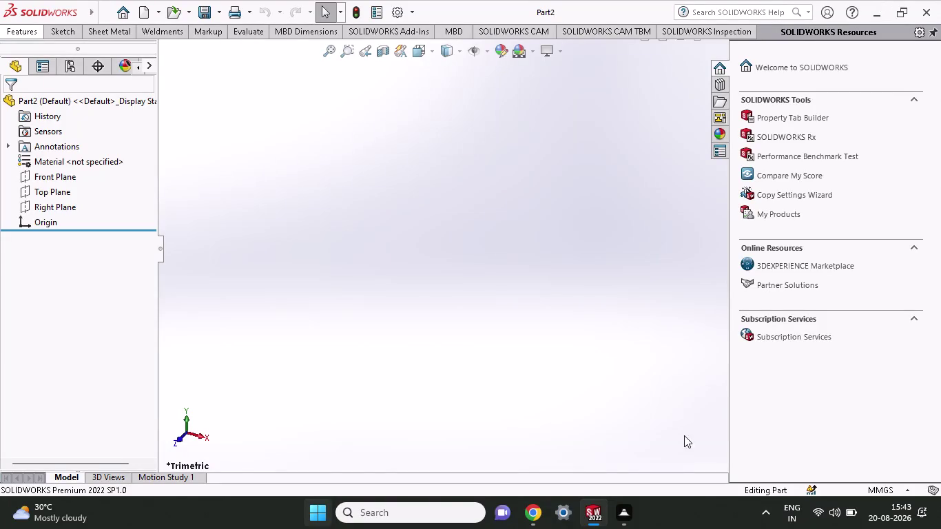
Start Sketch1 on the Front Plane and delete the leftover rectangle.
click(43, 168)
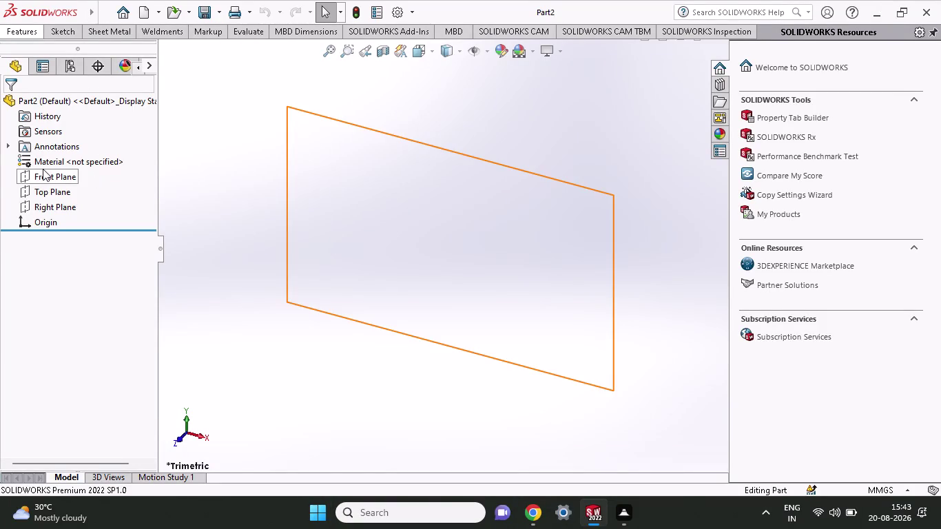
click(64, 154)
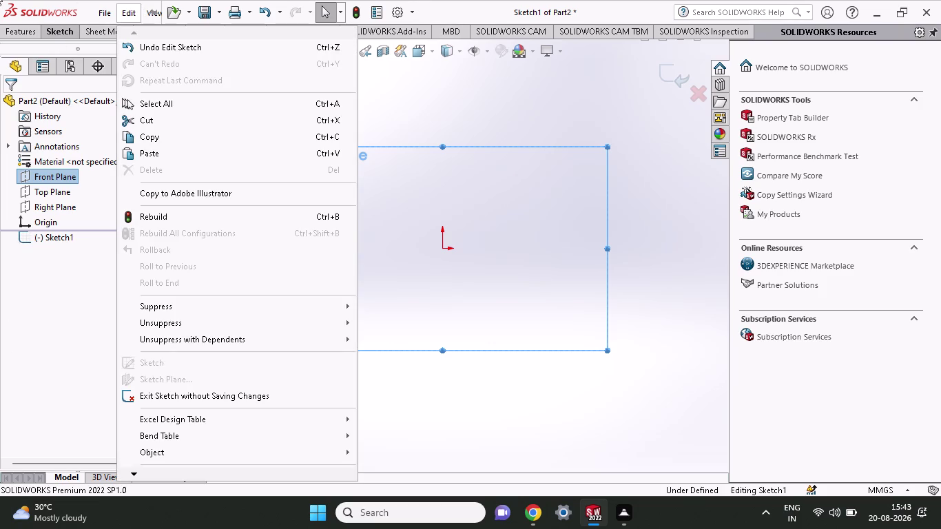
click(457, 321)
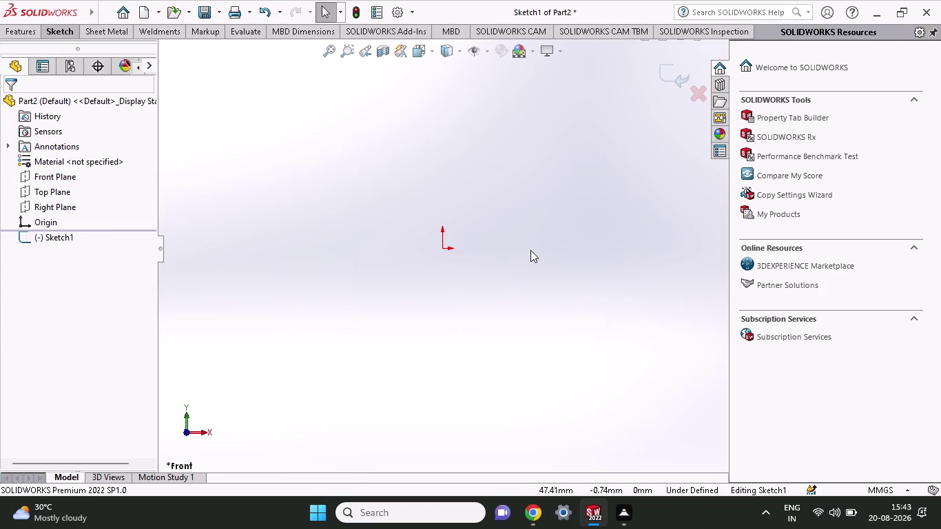
click(73, 30)
click(105, 66)
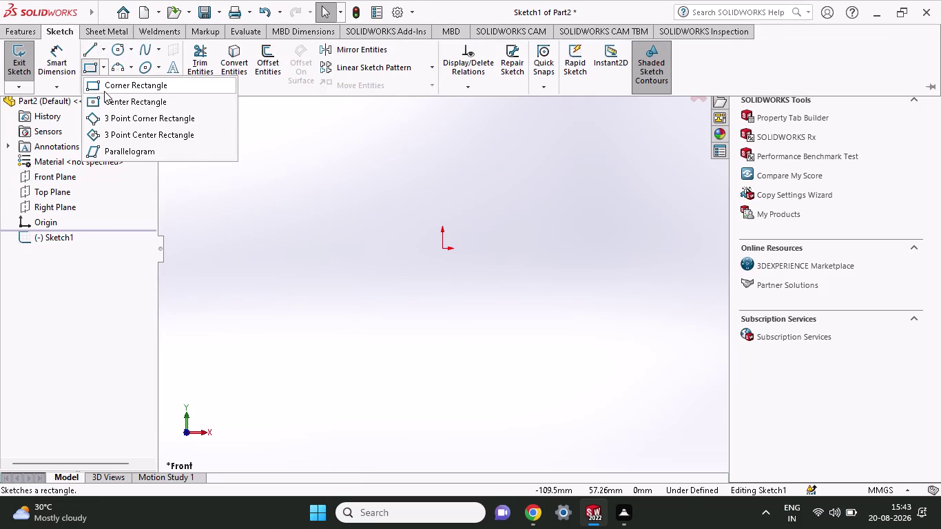
click(101, 100)
click(439, 244)
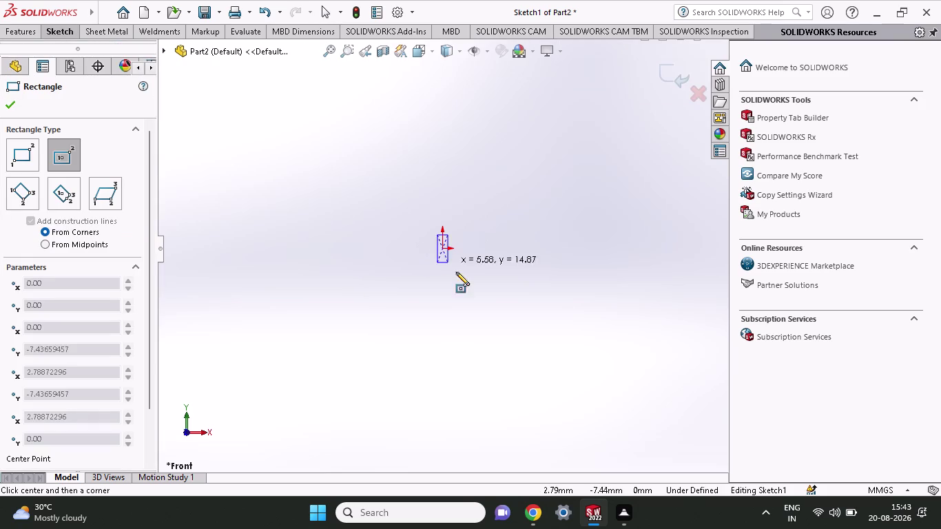
click(540, 329)
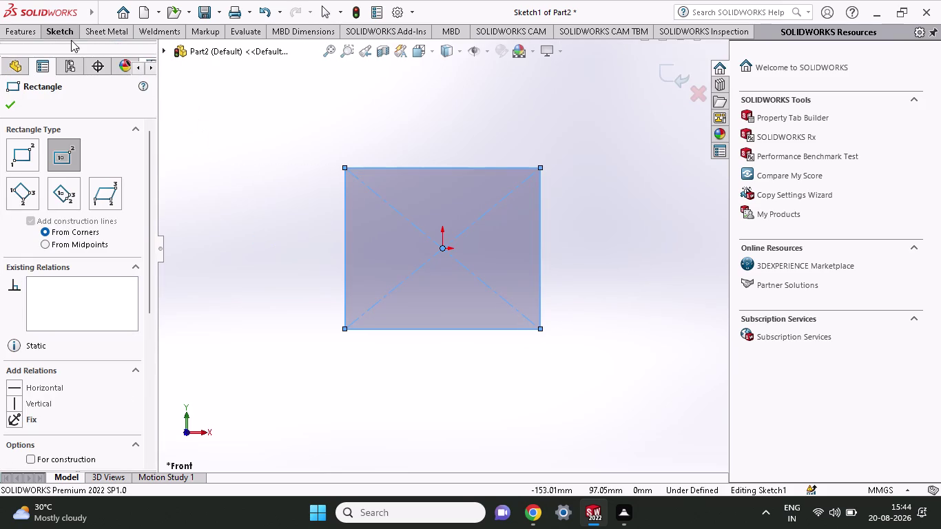
click(62, 30)
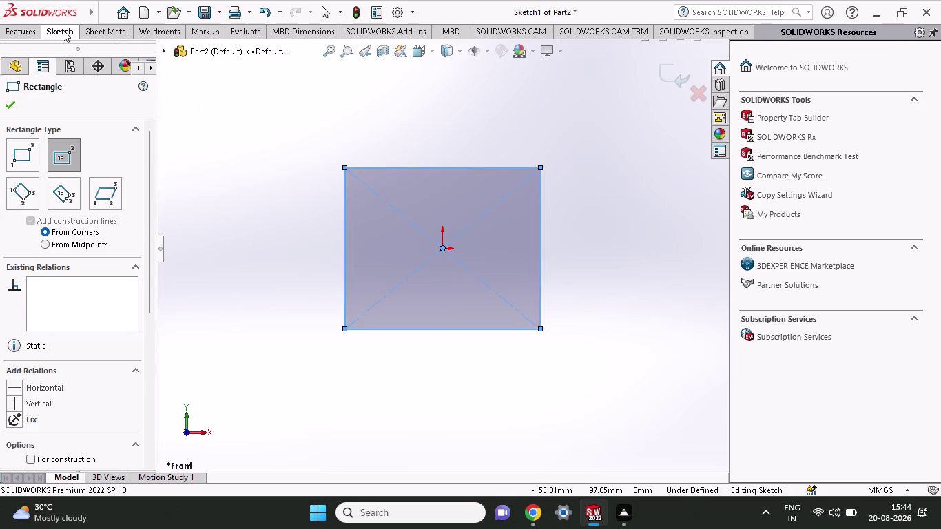
click(90, 54)
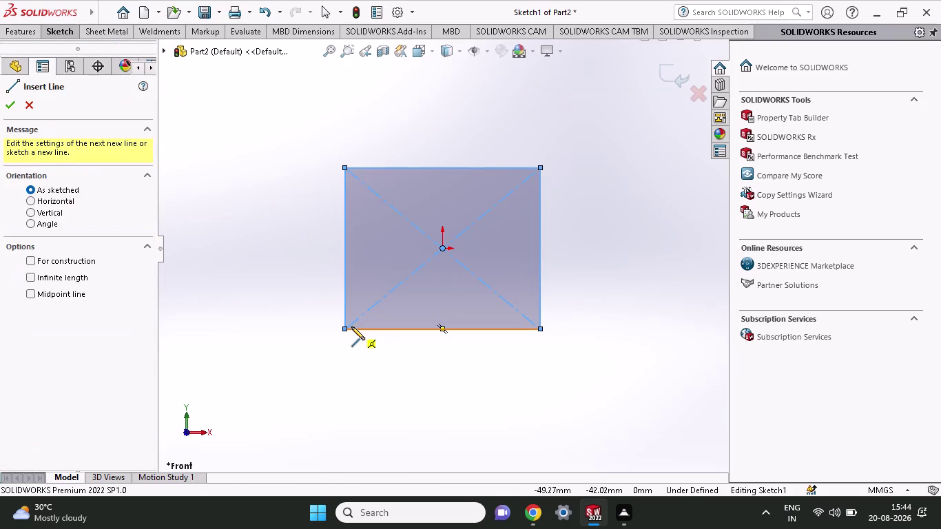
click(347, 327)
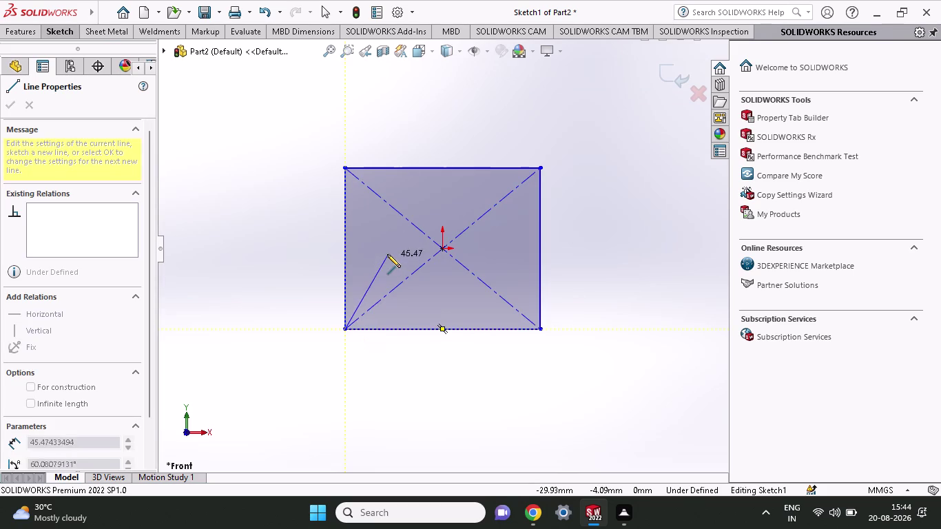
click(387, 247)
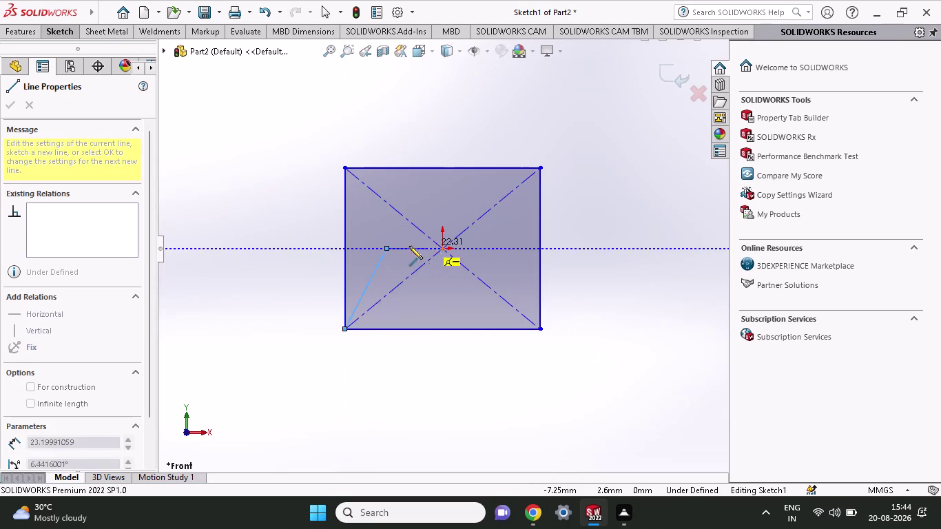
key(Delete)
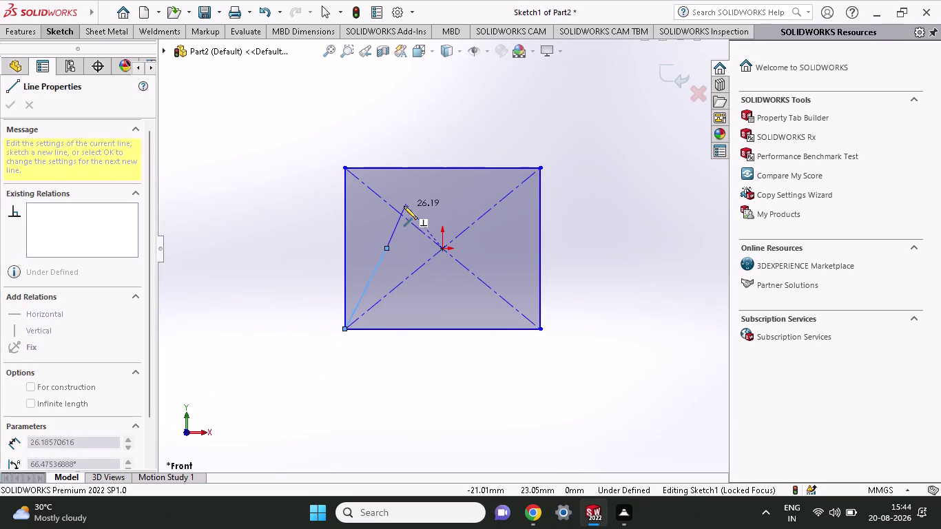
key(Delete)
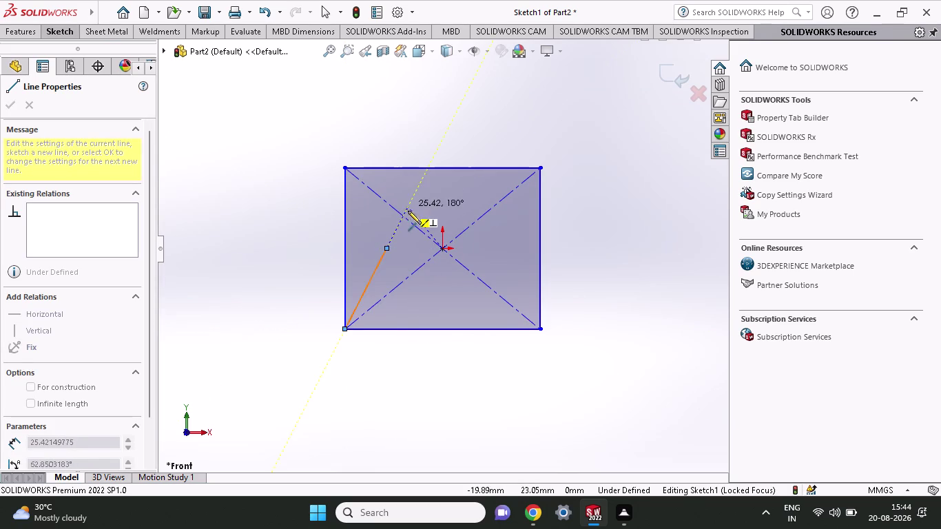
key(ctrl+z)
key(ctrl+z)
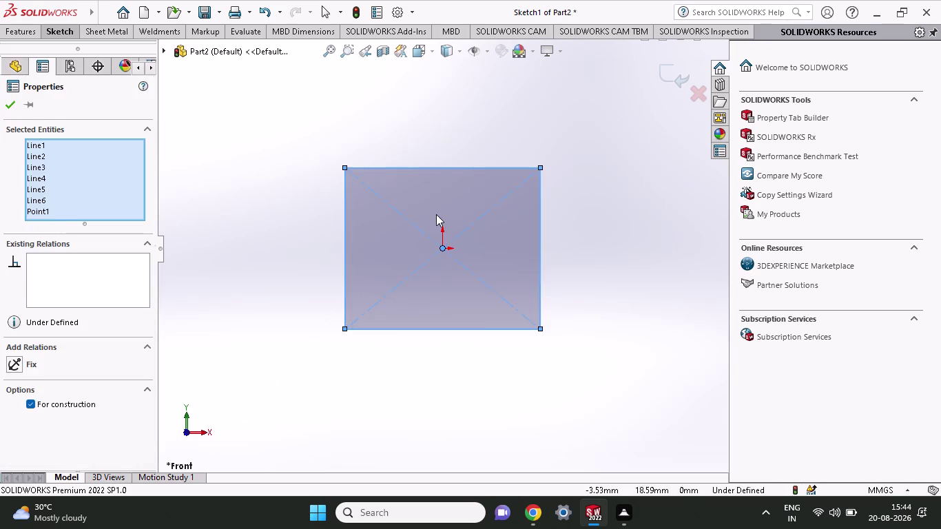
click(56, 38)
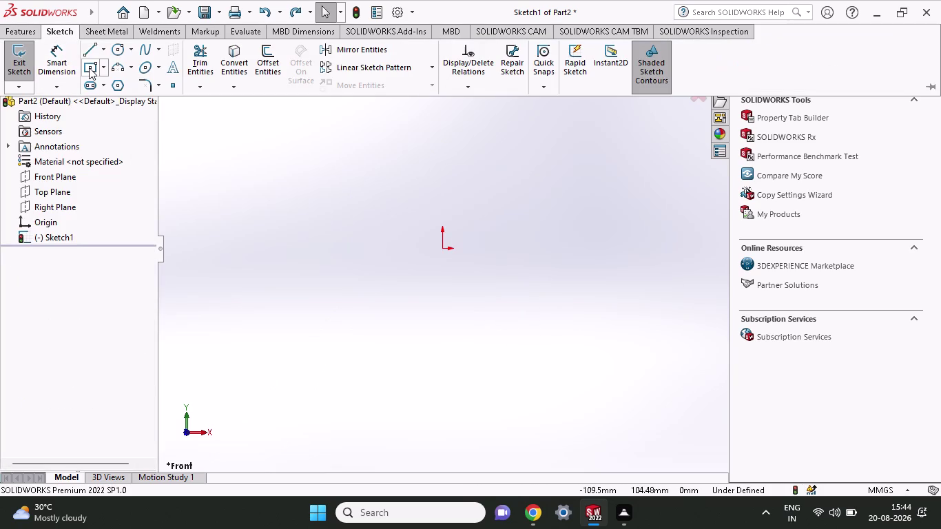
Draw a centre rectangle anchored on the origin.
click(93, 69)
click(443, 250)
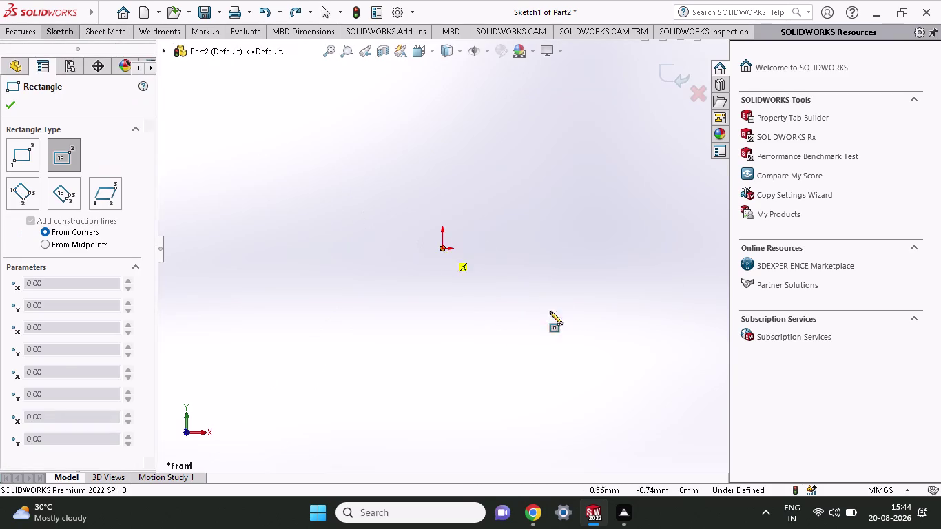
click(553, 352)
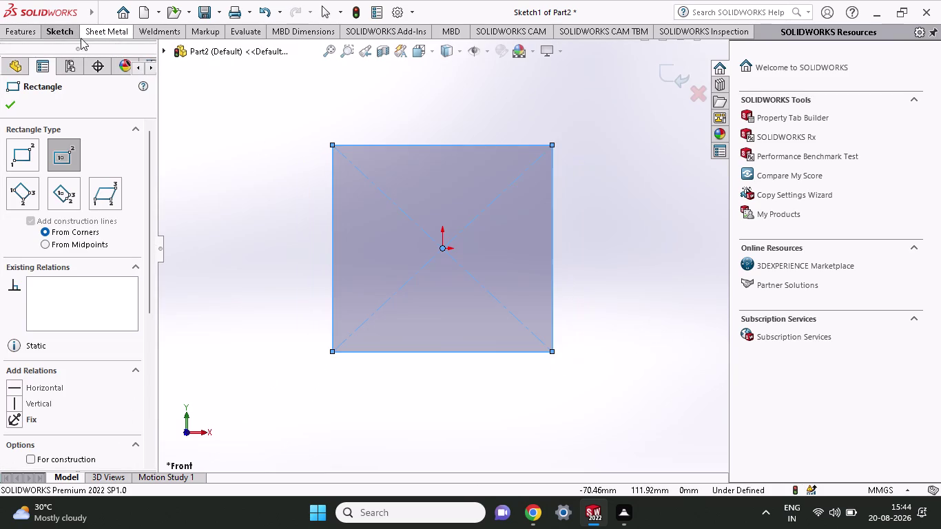
Extrude the rectangle 44 mm deep into Boss-Extrude1.
click(38, 38)
click(31, 60)
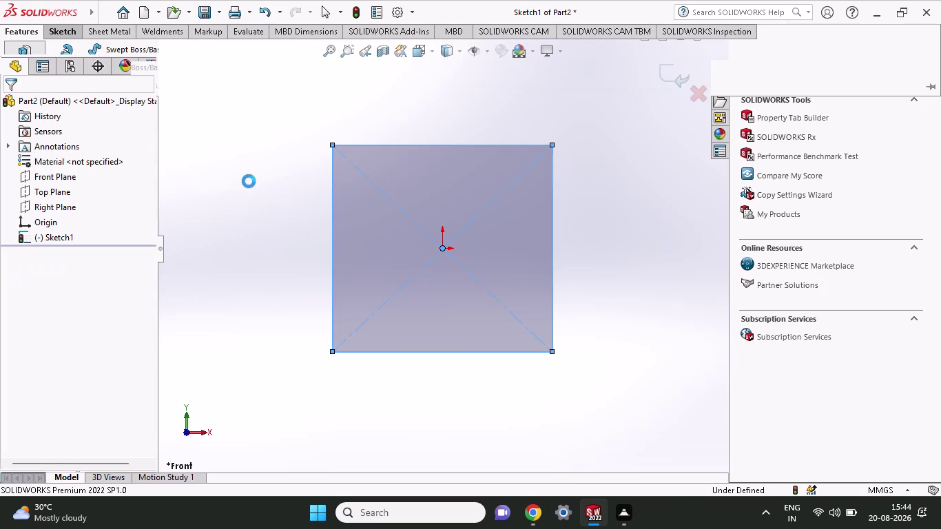
middle_click(251, 182)
scroll(up, 3)
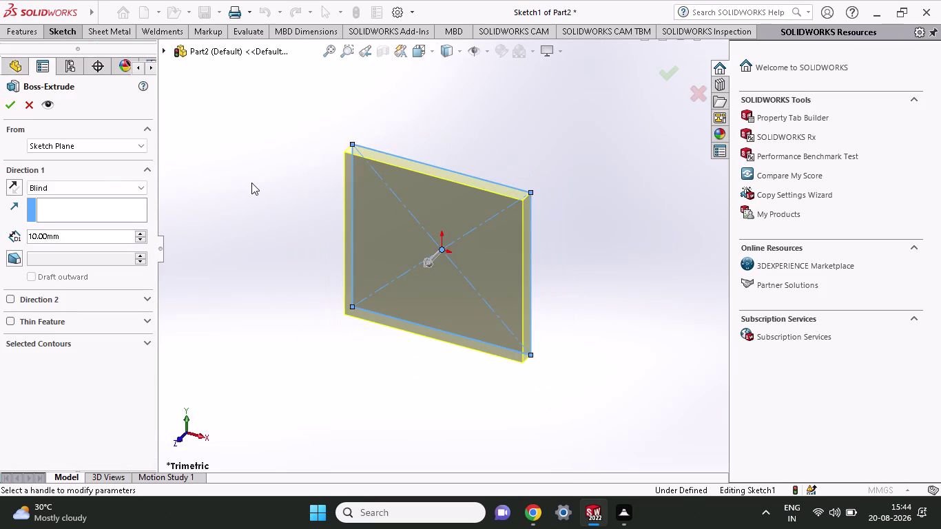
scroll(up, 3)
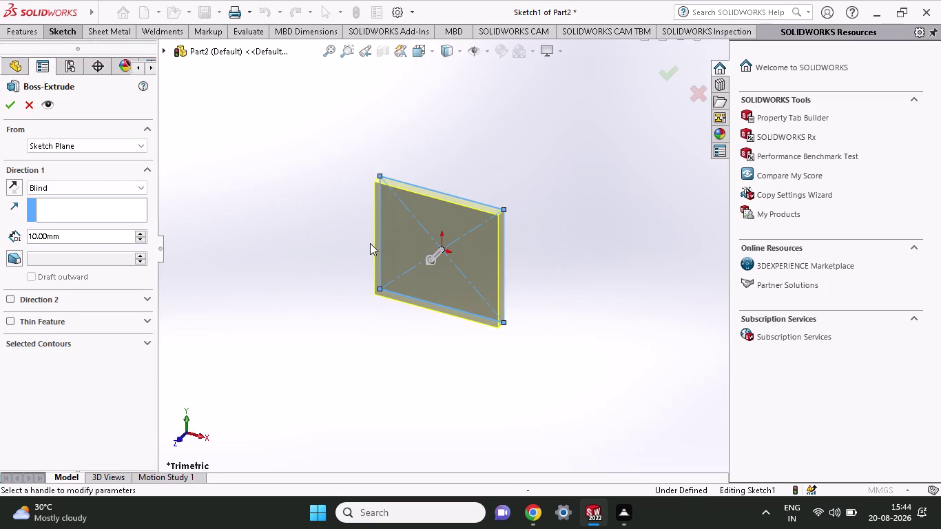
drag(92, 241, 0, 241)
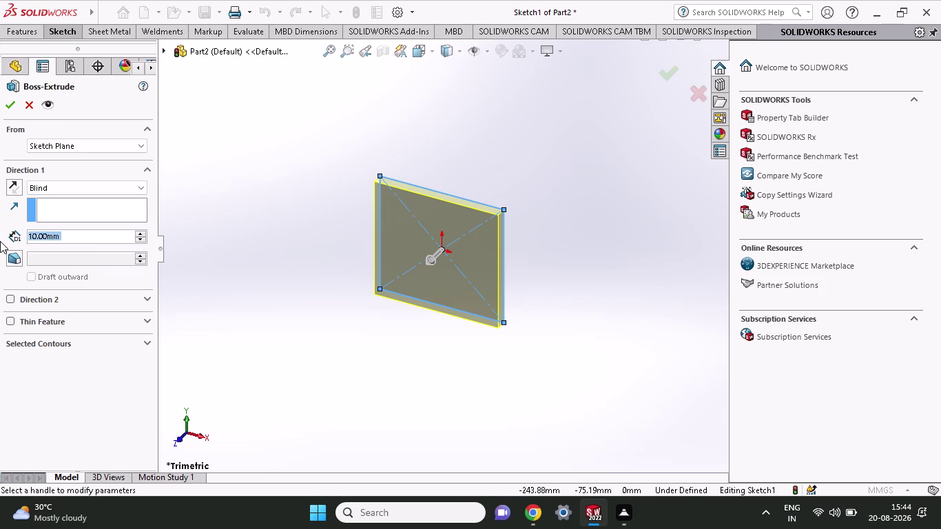
text(44)
key(Return)
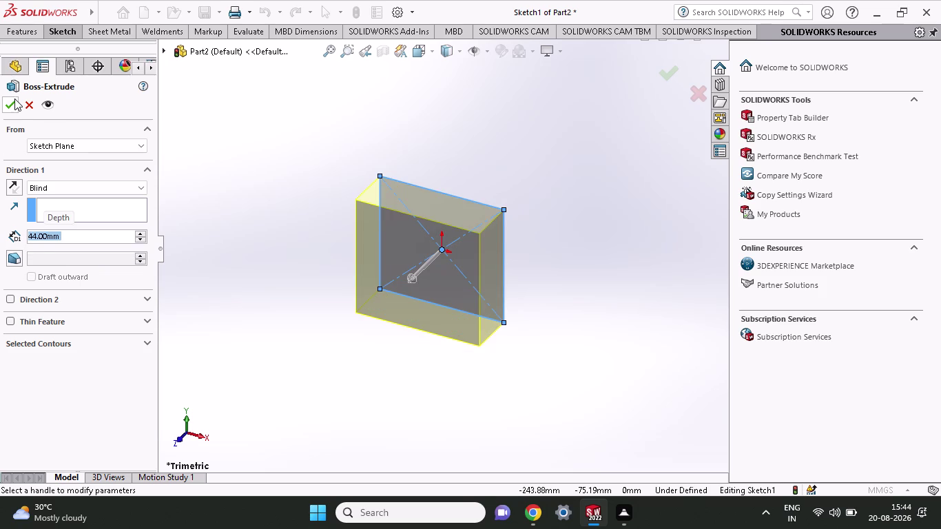
click(14, 99)
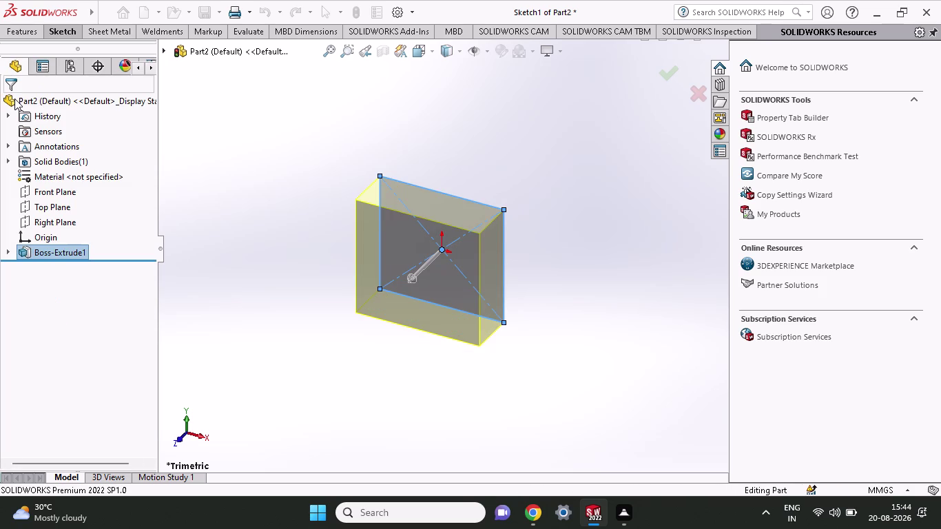
Orbit the block, undo Boss-Extrude1, then start and cancel another extrusion.
middle_drag(495, 253, 463, 231)
middle_click(462, 230)
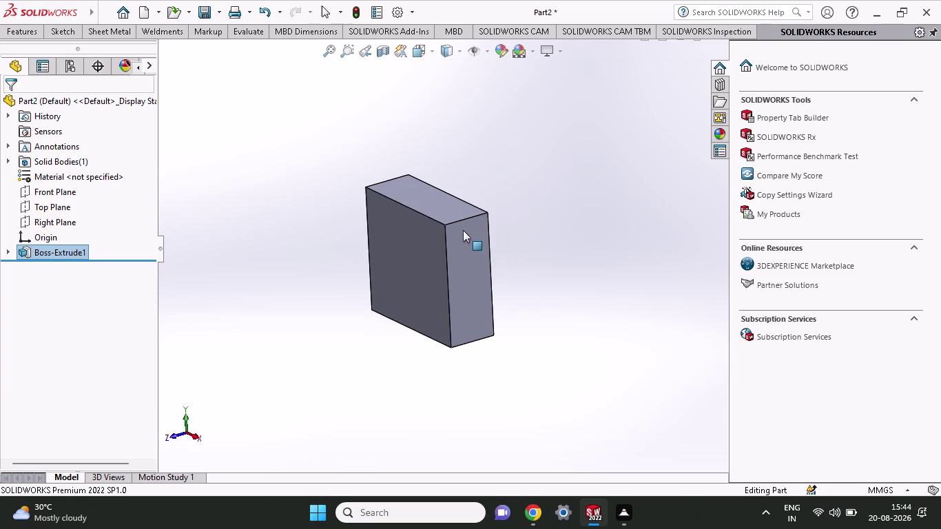
middle_click(463, 230)
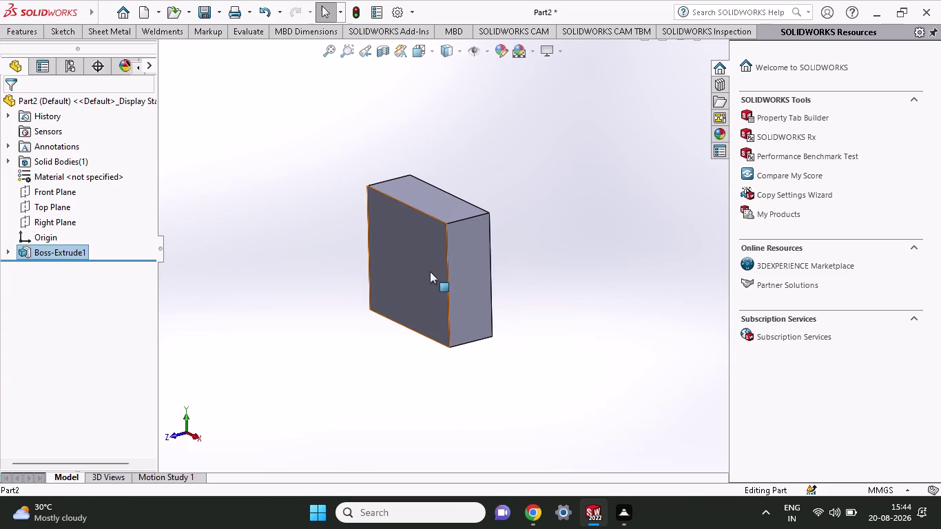
key(ctrl+z)
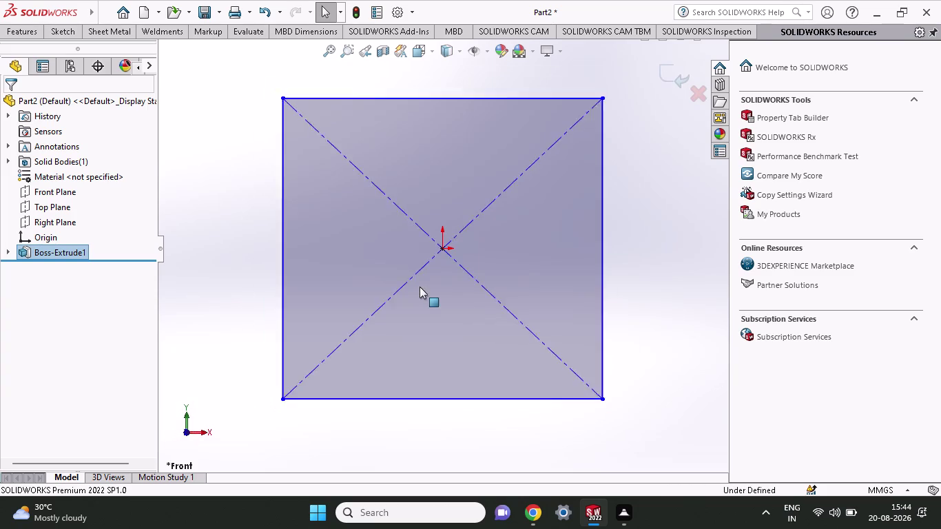
scroll(up, 3)
click(25, 33)
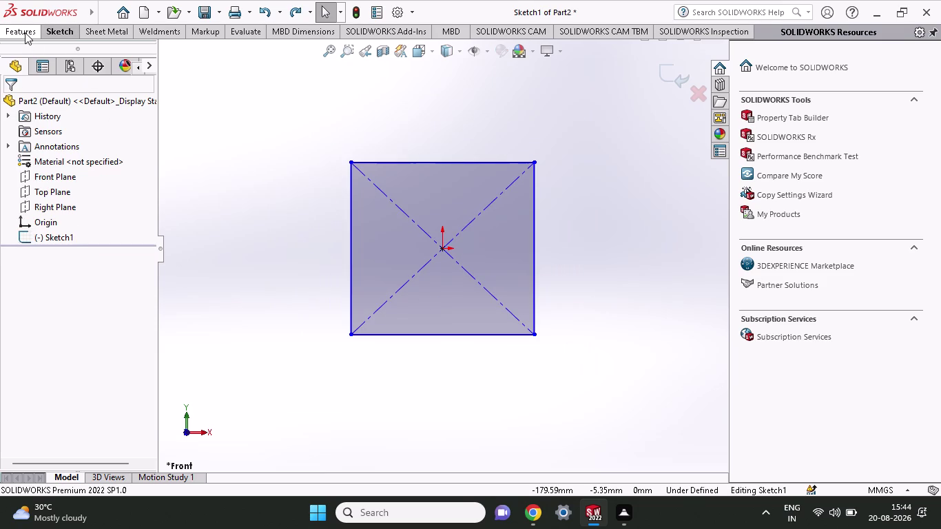
click(34, 65)
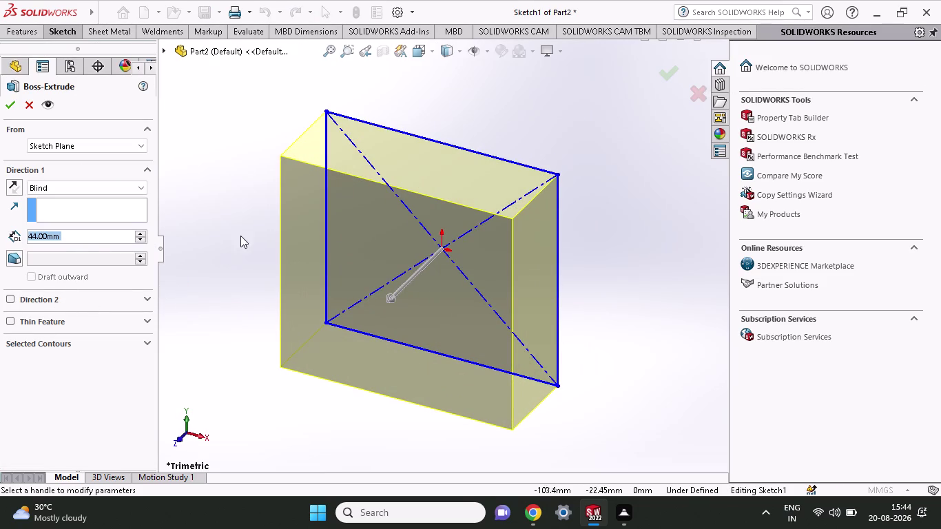
click(24, 104)
scroll(up, 3)
click(375, 236)
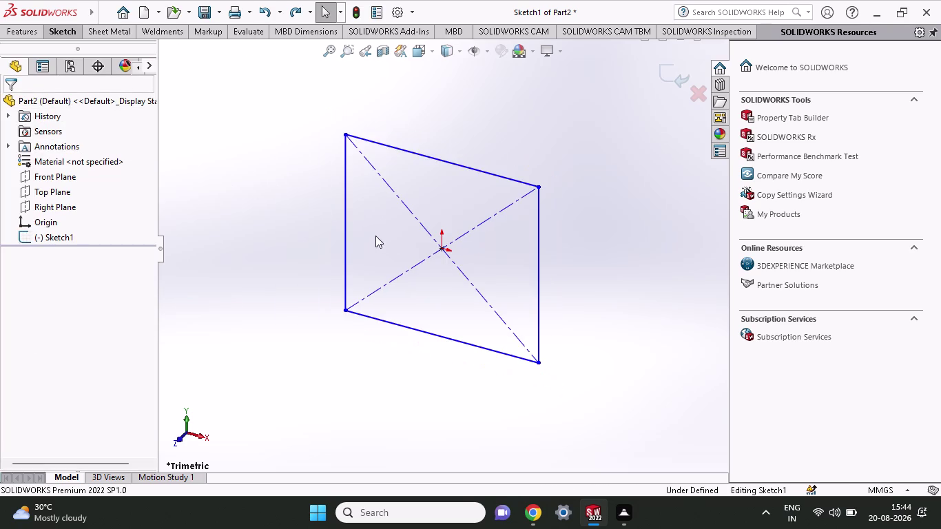
Delete the rectangle's edges and diagonal lines, leaving Sketch1 empty.
key(Delete)
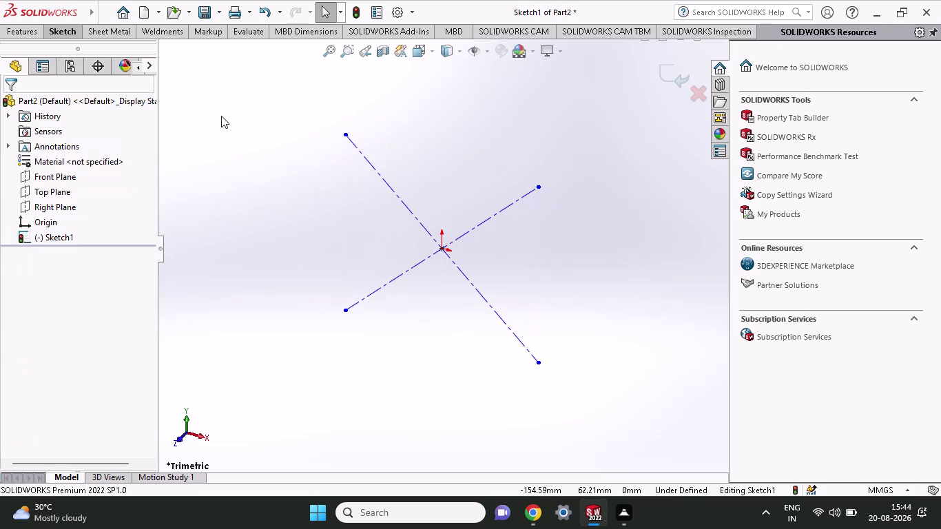
click(472, 289)
key(Delete)
click(473, 285)
key(Delete)
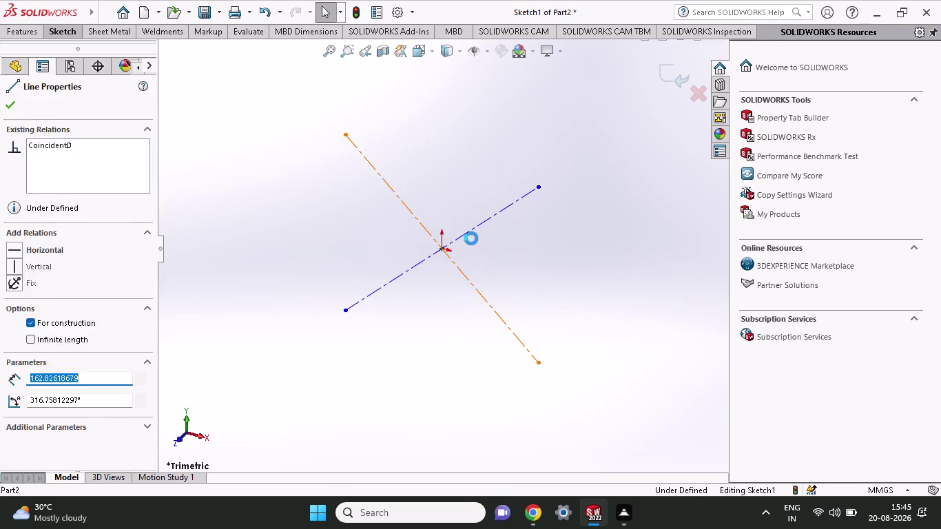
double_click(467, 229)
key(Delete)
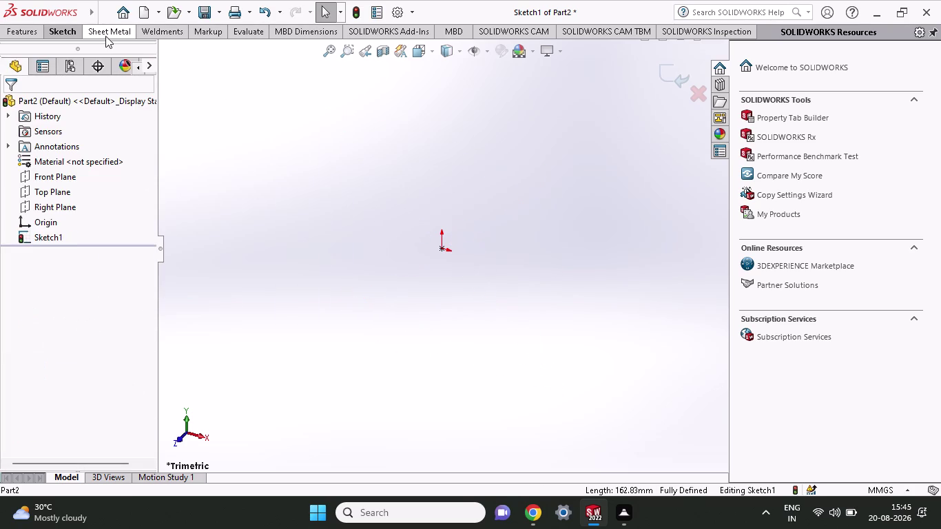
click(73, 29)
click(94, 67)
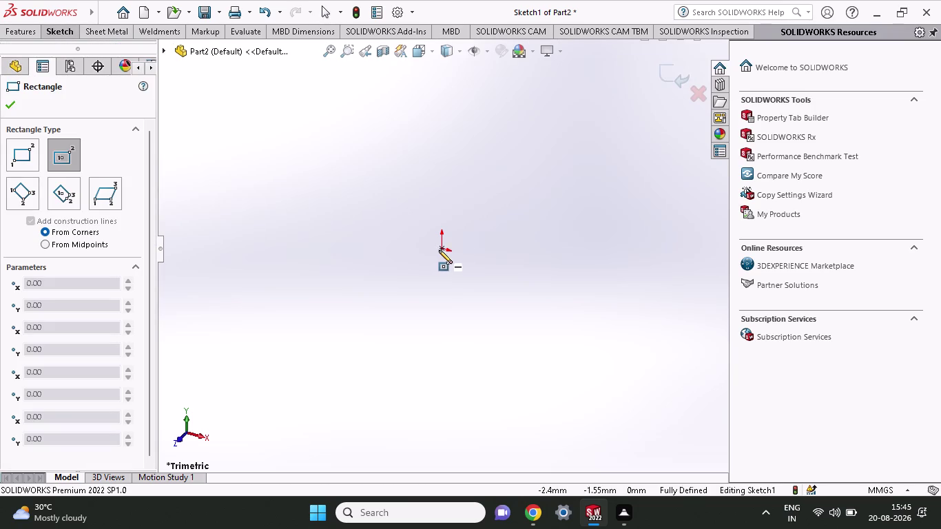
Draw a centre rectangle from the origin.
click(440, 249)
click(472, 298)
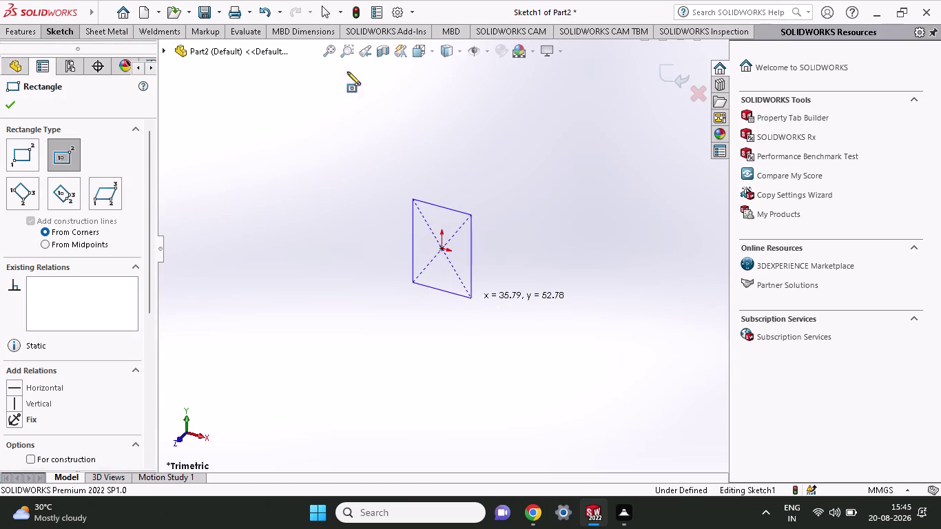
click(73, 24)
click(71, 64)
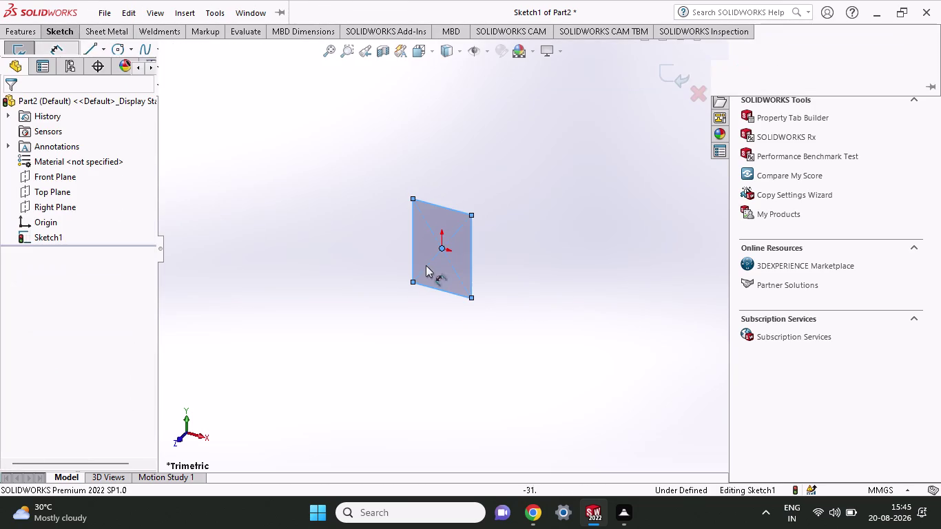
Dimension the rectangle's bottom edge to 50 mm and right edge to 50 mm.
click(438, 285)
click(437, 286)
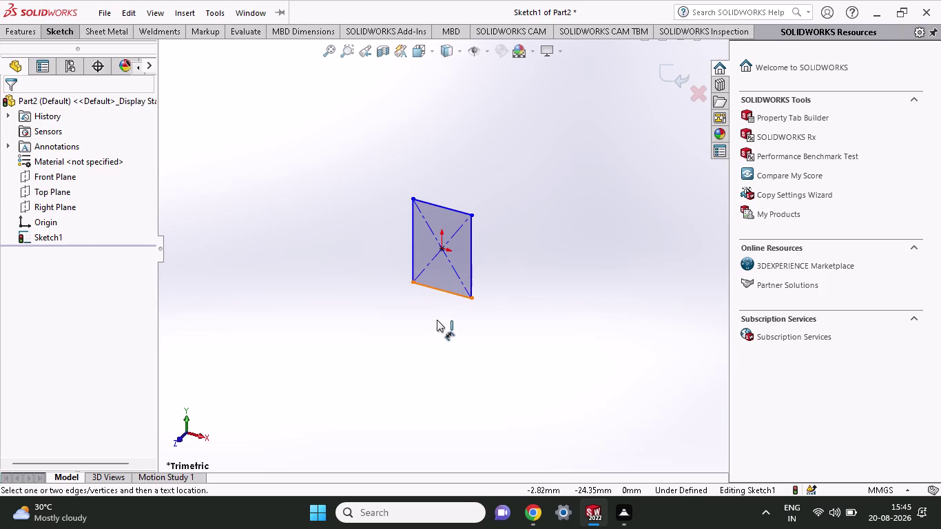
click(437, 348)
key(5)
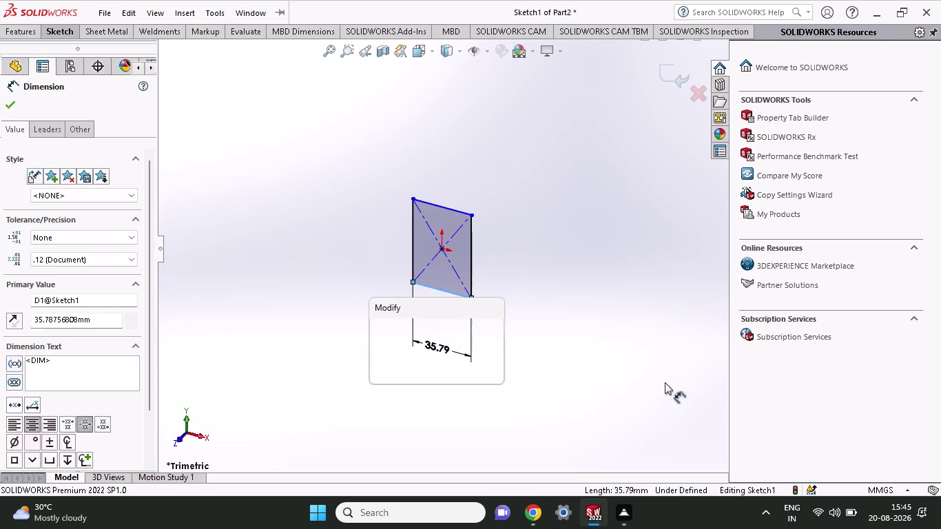
key(0)
key(Return)
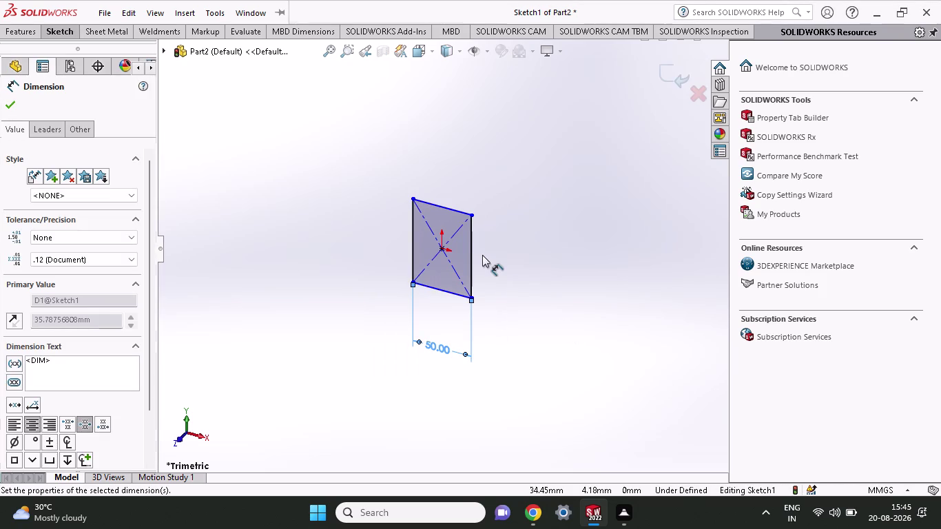
click(468, 266)
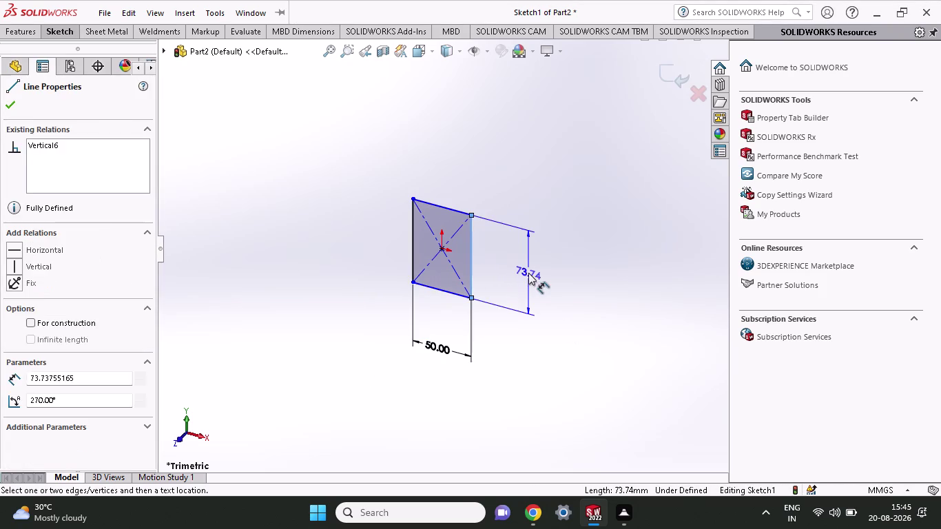
click(528, 274)
text(50)
key(Return)
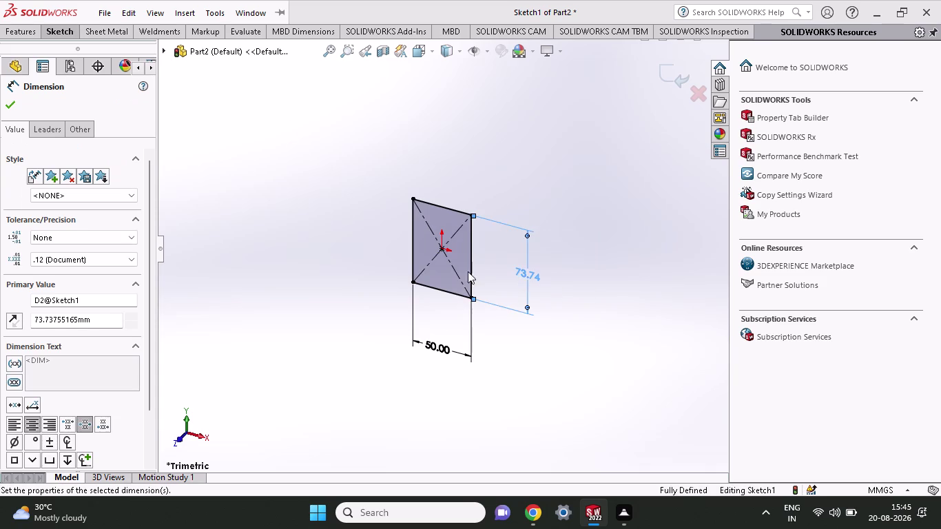
click(9, 32)
click(18, 65)
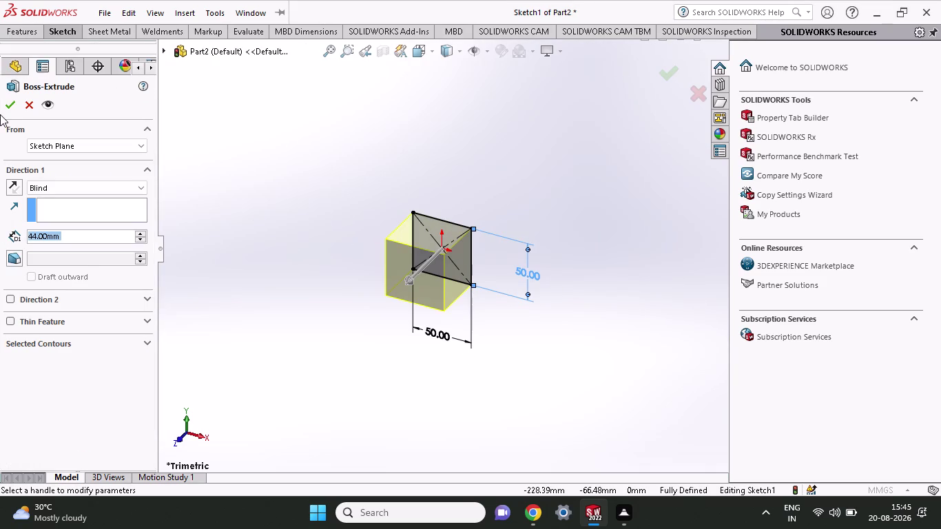
Accept the 50 mm square's extrusion as Boss-Extrude2 and orbit the block in 3D.
click(3, 103)
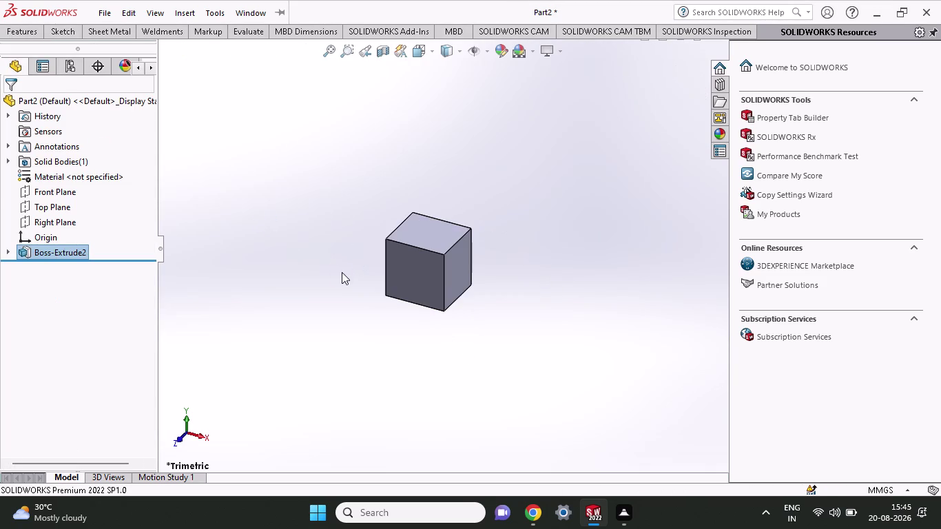
scroll(down, 3)
middle_drag(460, 299, 483, 287)
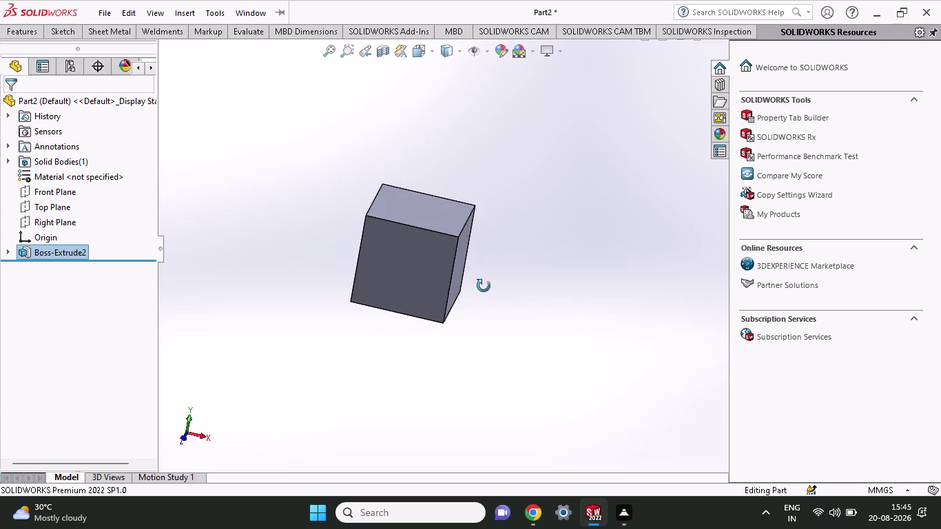
middle_drag(482, 287, 480, 261)
middle_drag(474, 259, 444, 253)
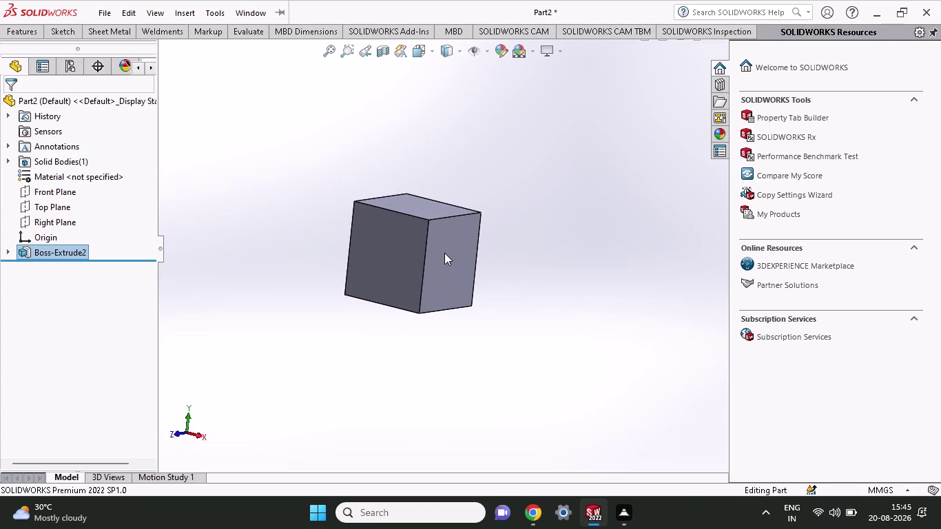
click(30, 195)
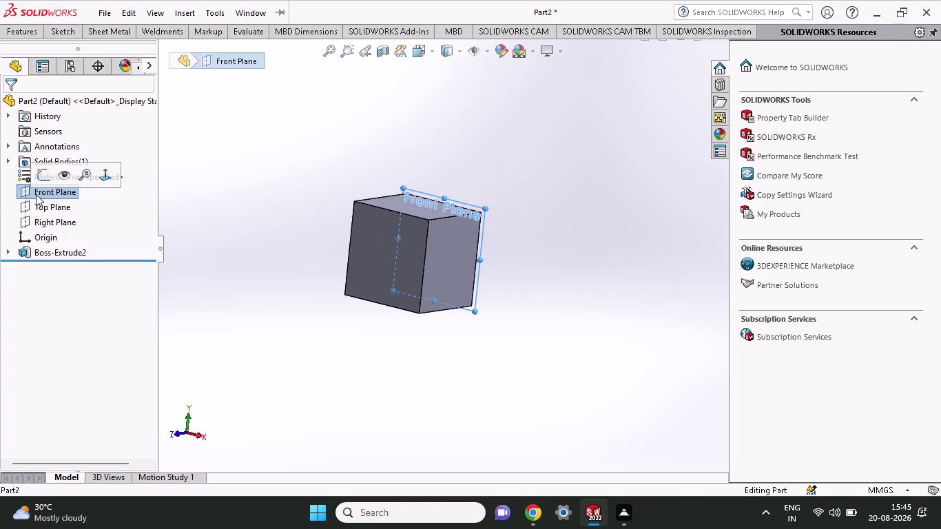
Start a Front Plane sketch and draw the trapezoid's two slanted sides and top.
click(38, 169)
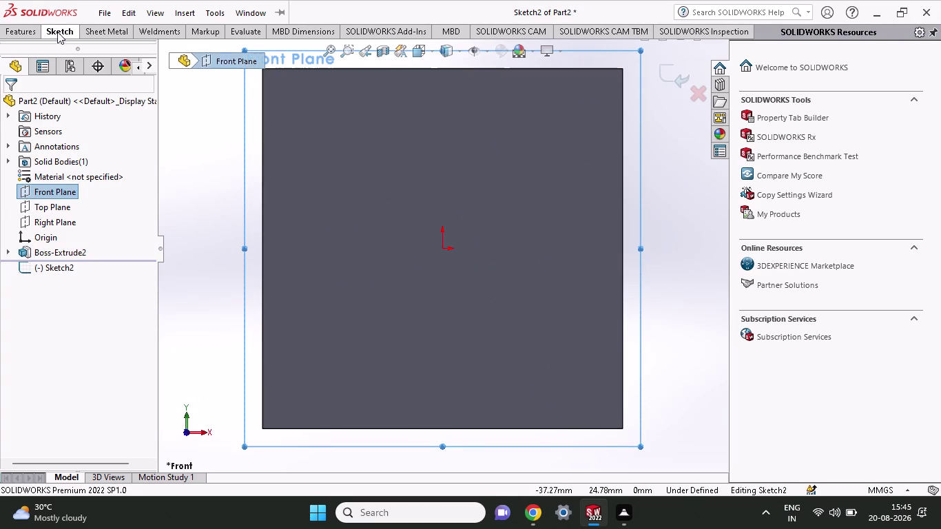
click(57, 32)
click(84, 53)
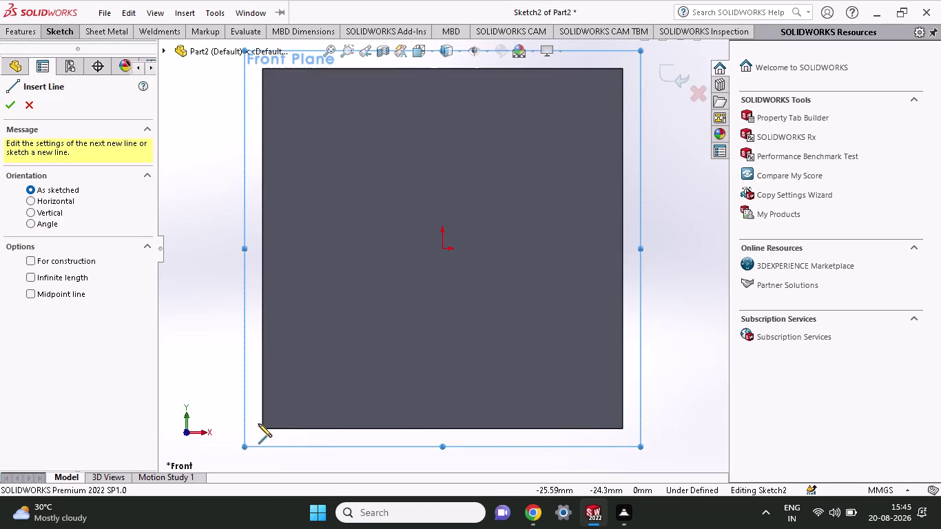
click(264, 431)
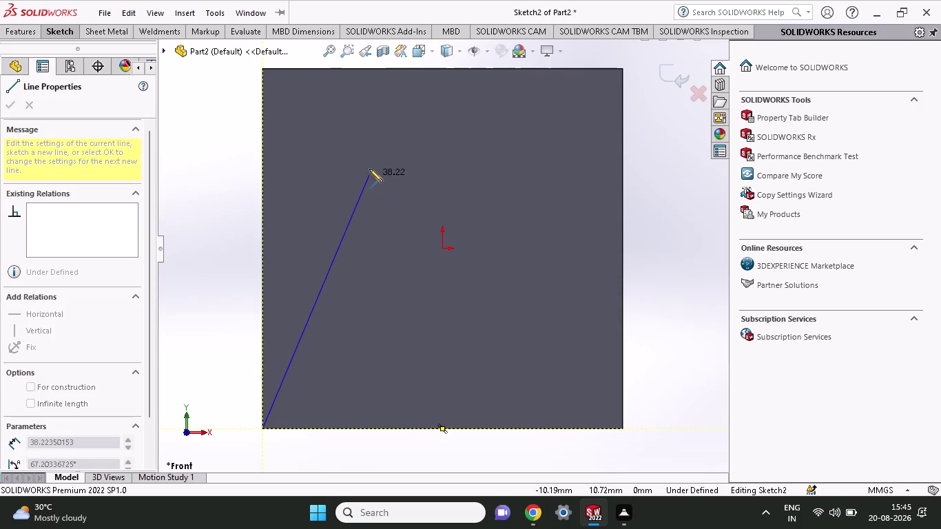
click(369, 169)
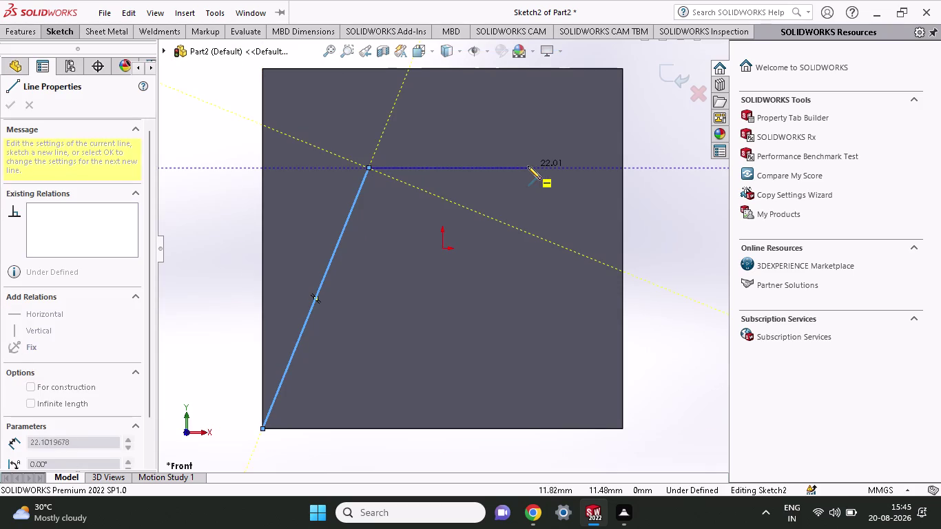
click(528, 166)
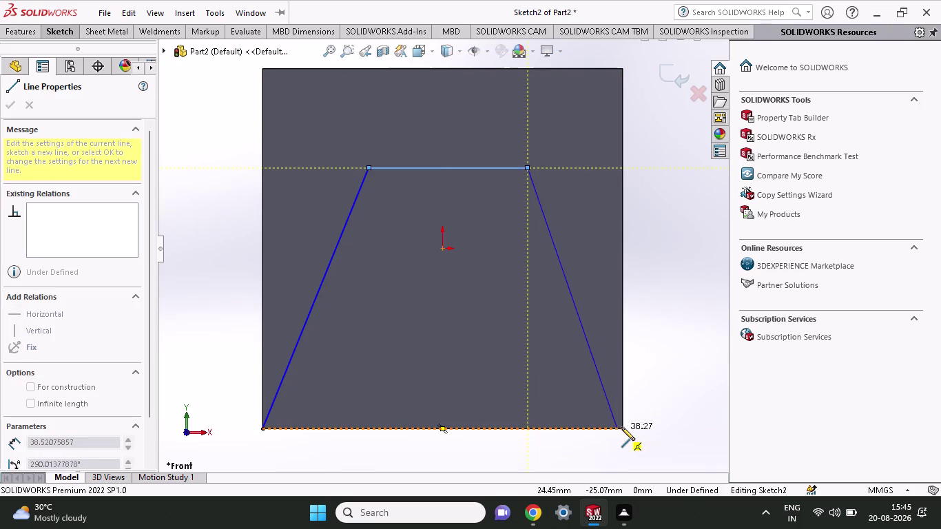
click(622, 427)
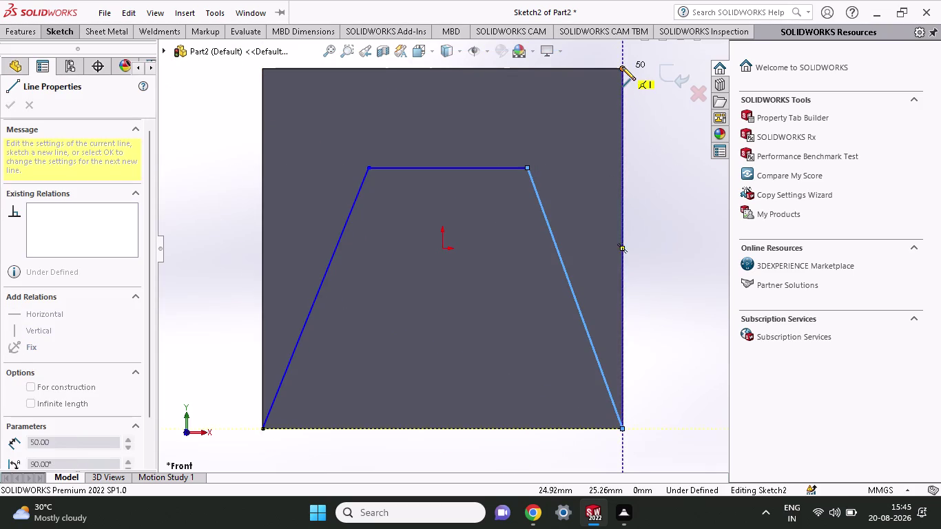
Trace the square's right, top and left edges to close the outline, then end the line tool.
click(622, 67)
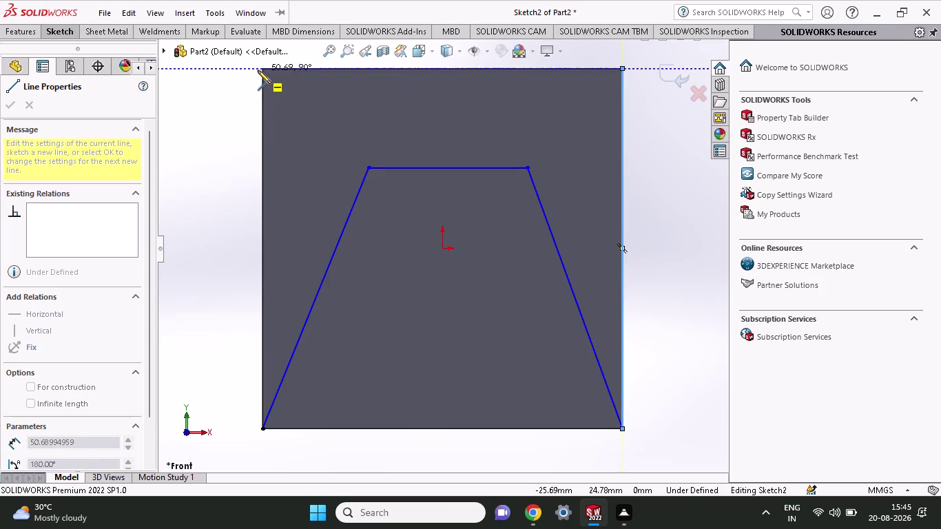
click(259, 67)
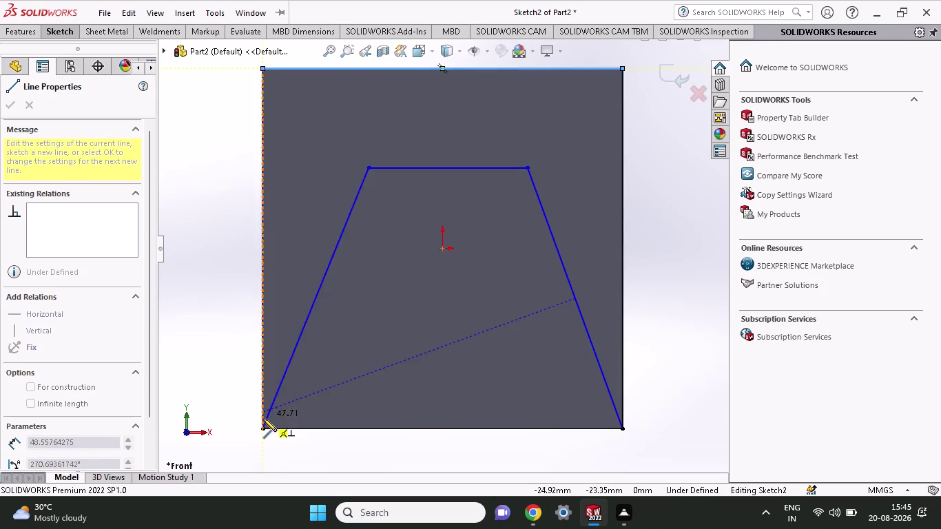
click(260, 427)
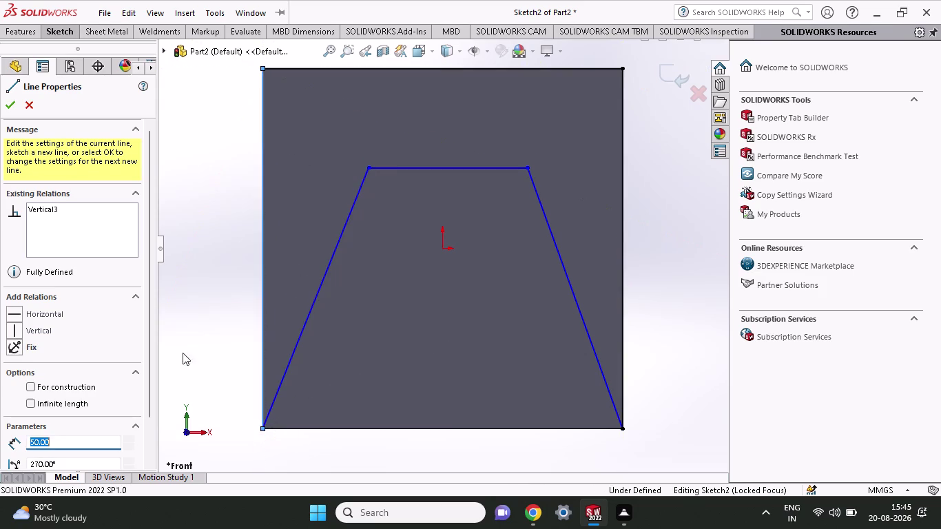
right_click(195, 301)
click(225, 310)
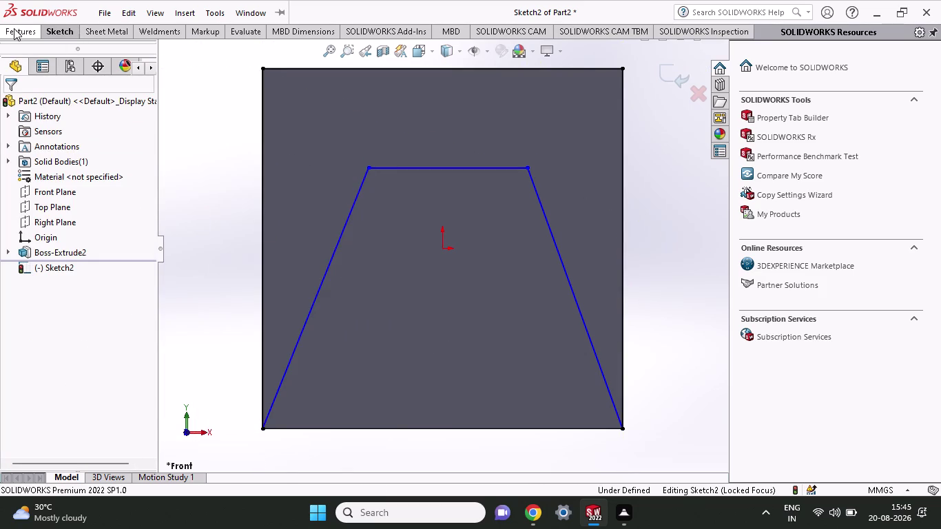
click(14, 28)
Start a Cut-Extrude from the trapezoid sketch and try other depth values, including 44-26.
click(201, 58)
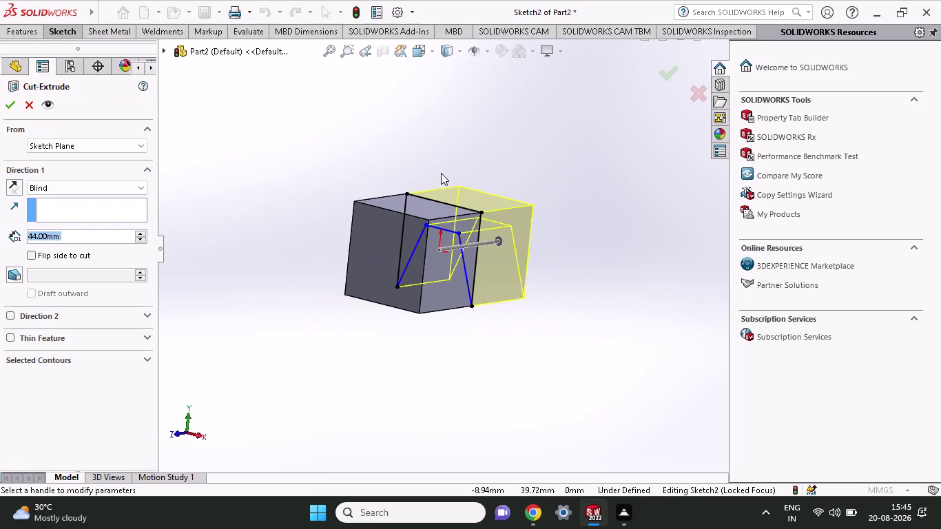
middle_drag(583, 242, 480, 269)
drag(525, 242, 418, 243)
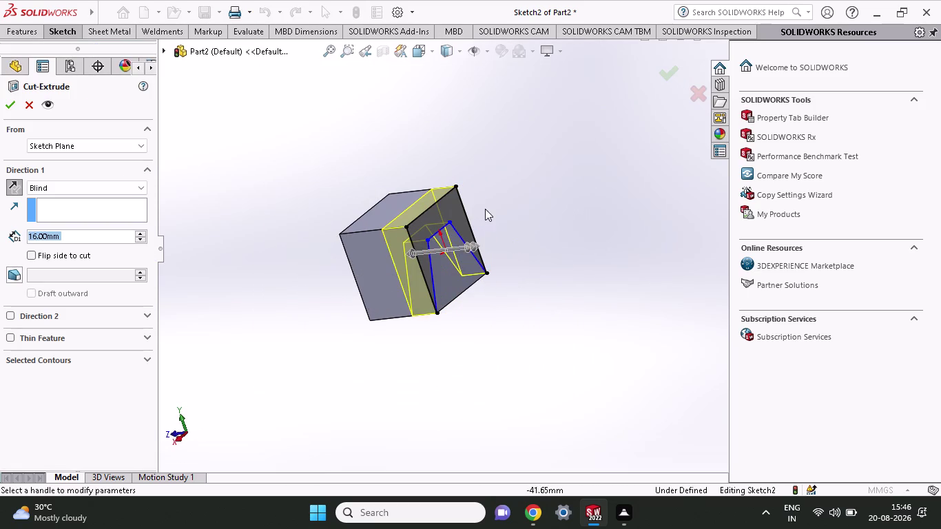
scroll(down, 3)
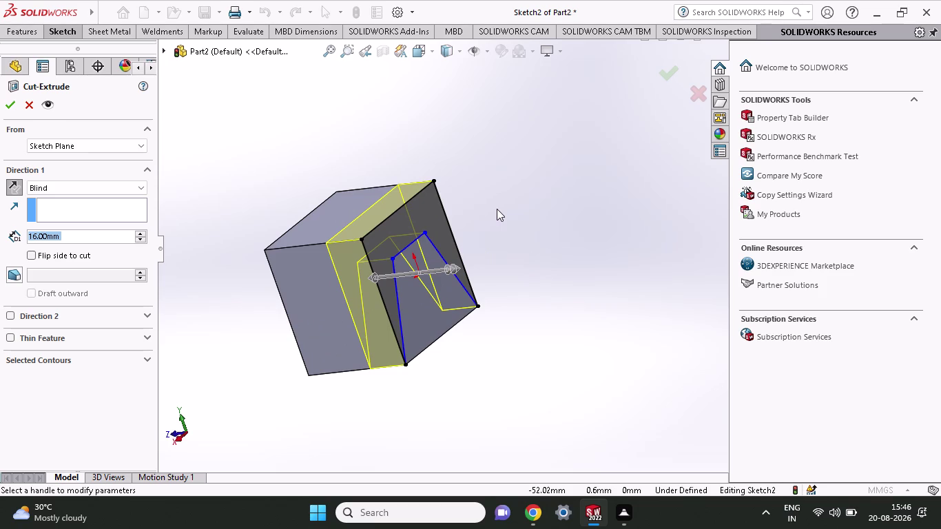
text(44)
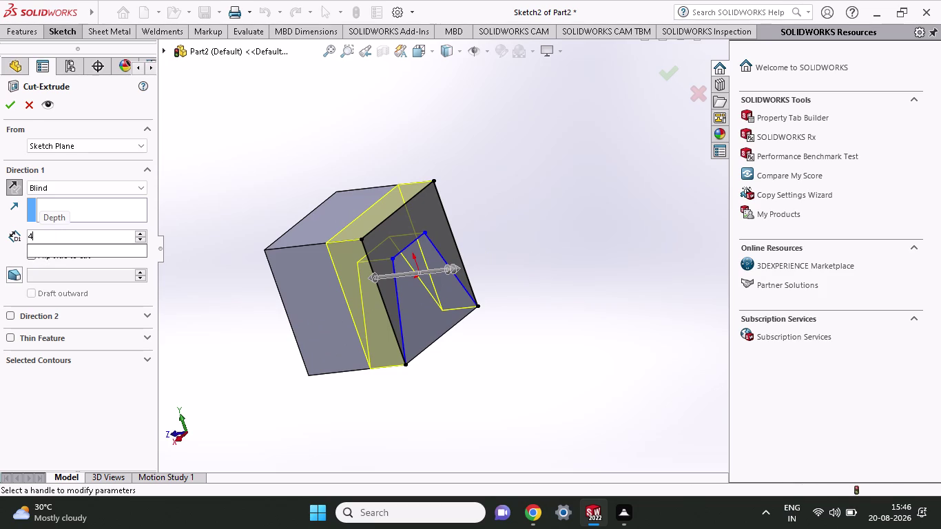
text(-26)
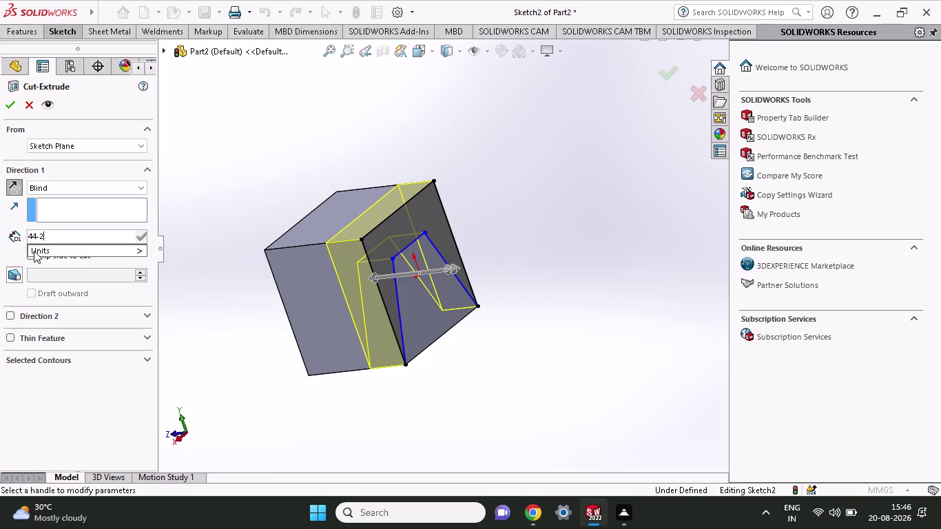
key(Return)
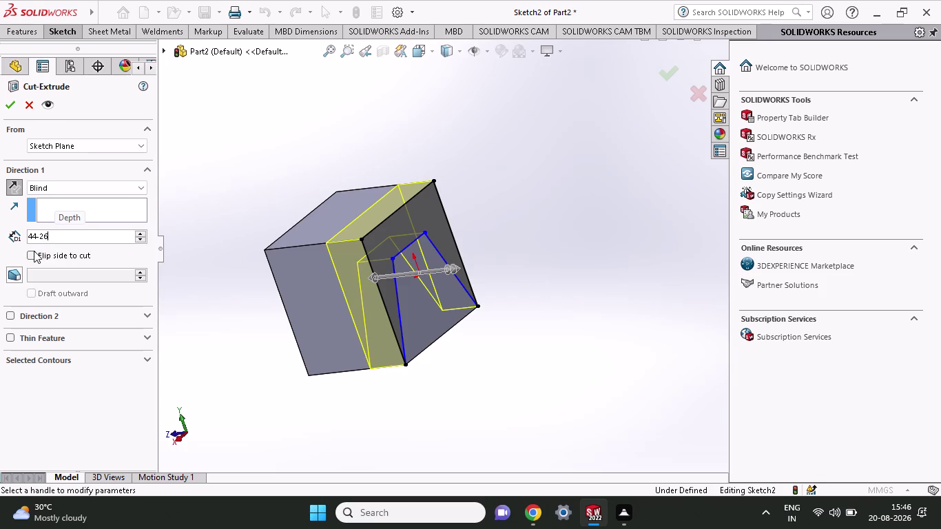
Set the cut's blind depth to 9 mm and accept Cut-Extrude1.
click(78, 238)
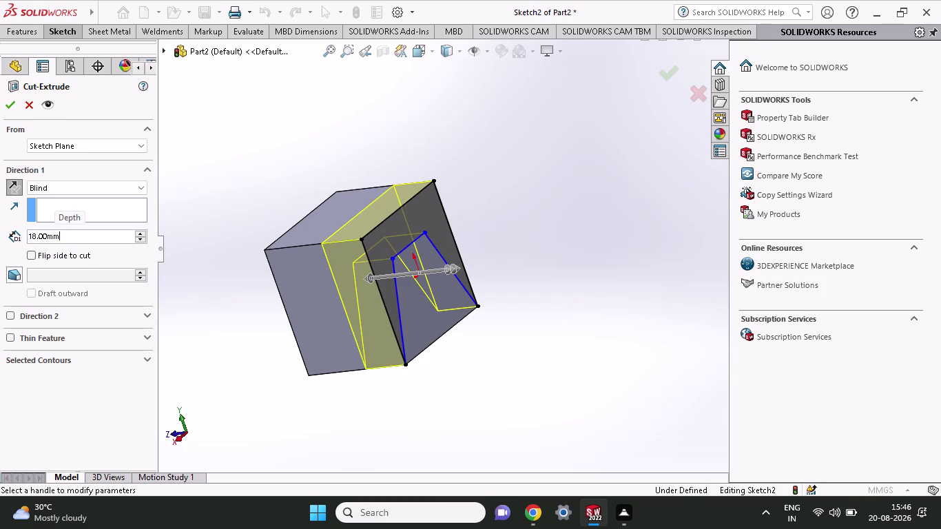
key(BackSpace)
key(BackSpace)
key(BackSpace)
key(BackSpace)
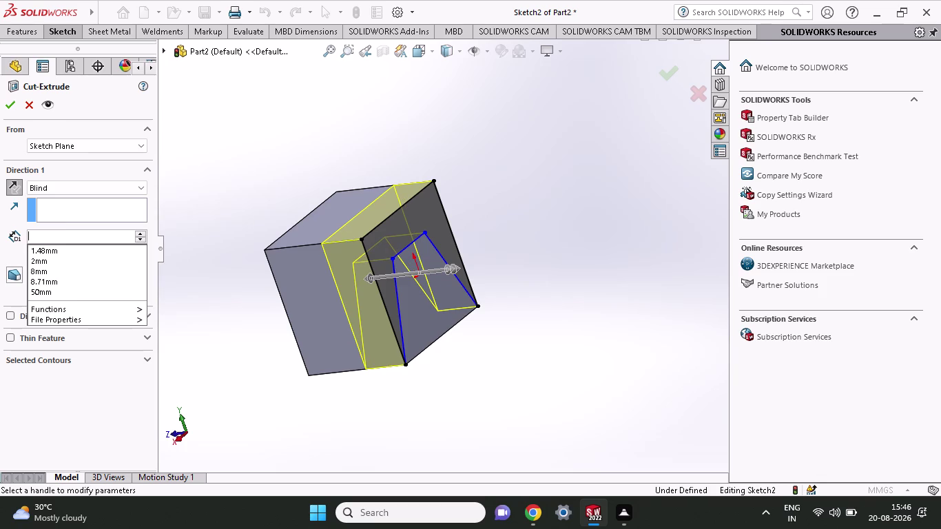
key(BackSpace)
key(9)
key(Return)
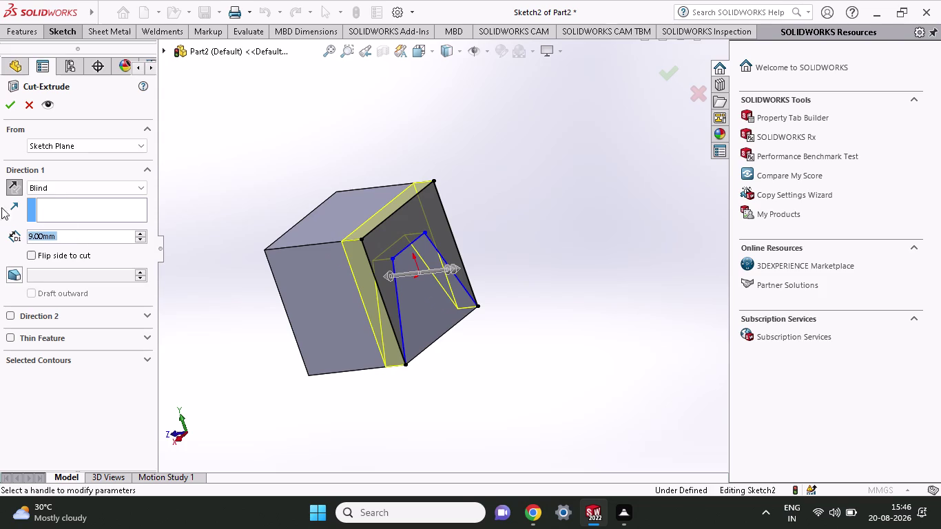
click(2, 104)
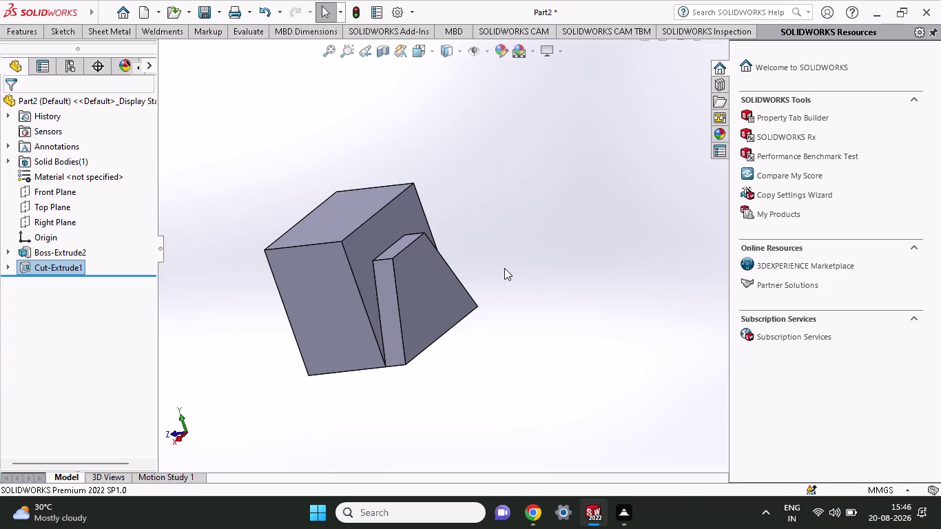
middle_drag(505, 268, 448, 288)
middle_drag(483, 273, 545, 236)
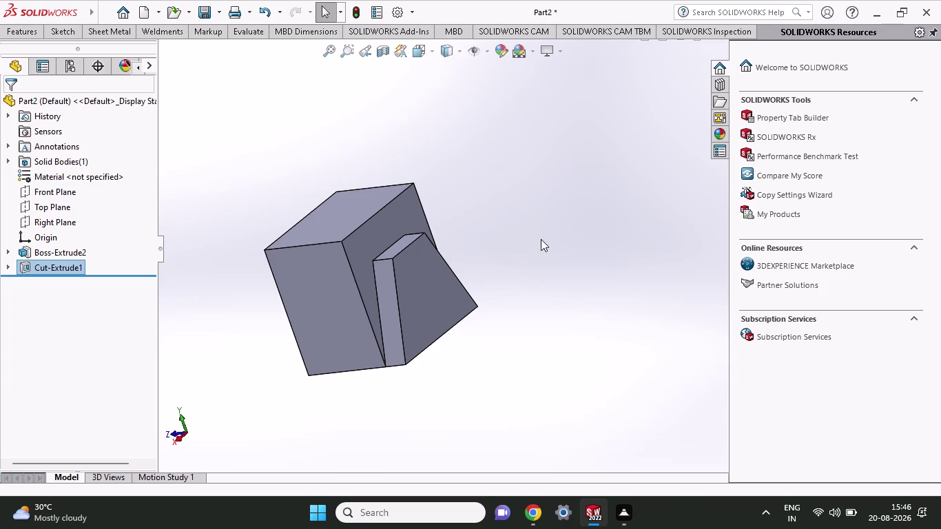
middle_drag(545, 236, 551, 233)
middle_drag(502, 233, 446, 251)
scroll(up, 3)
middle_drag(446, 251, 445, 251)
middle_drag(444, 233, 471, 241)
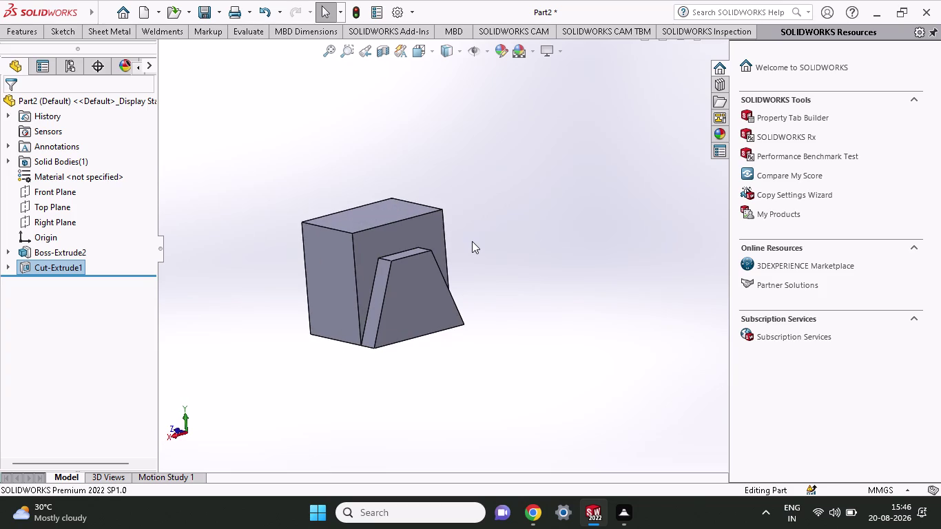
middle_drag(470, 257, 537, 283)
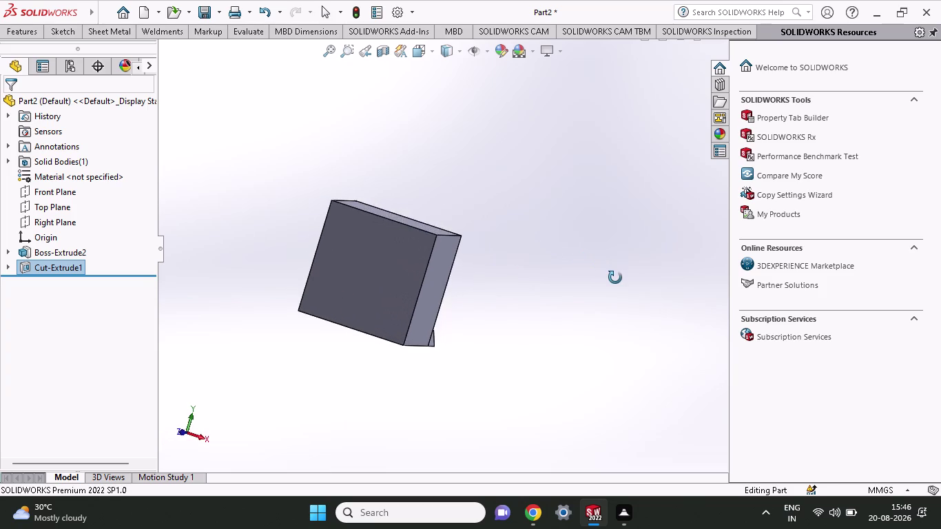
middle_drag(537, 283, 584, 315)
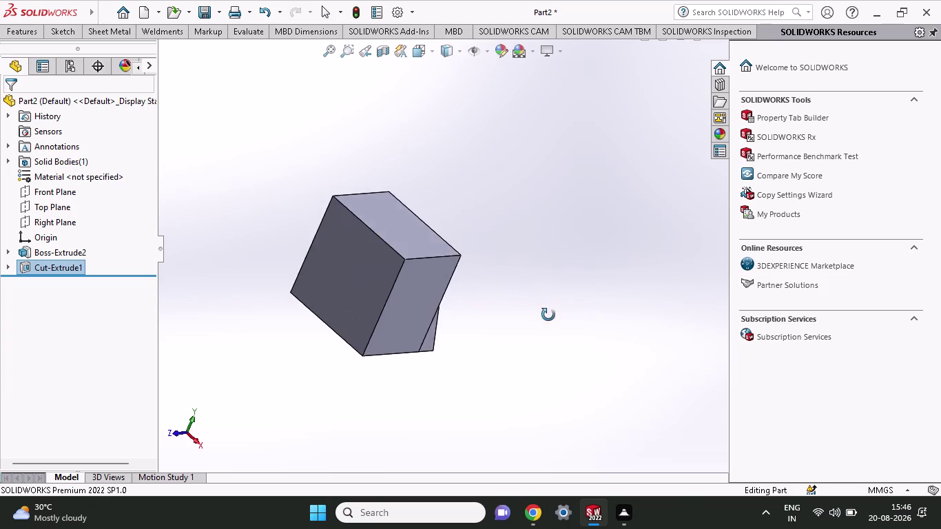
middle_drag(584, 315, 520, 318)
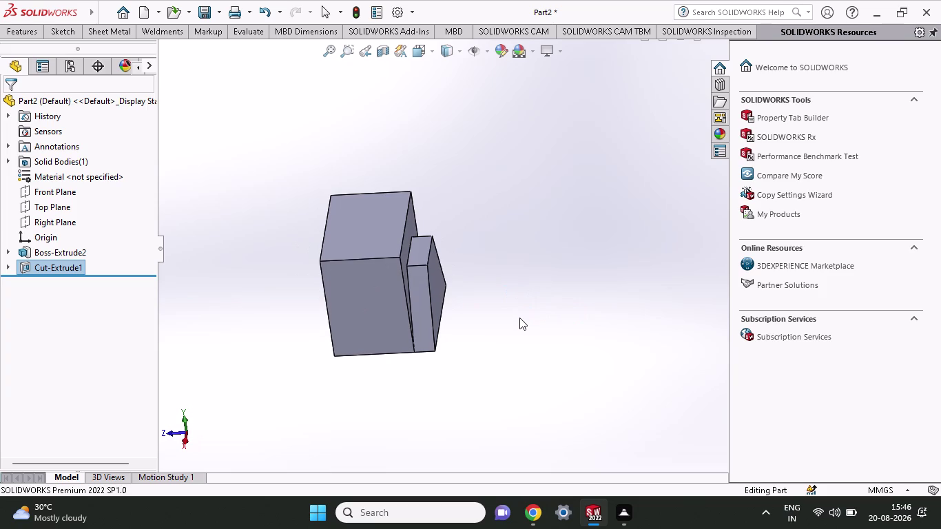
middle_drag(520, 318, 536, 279)
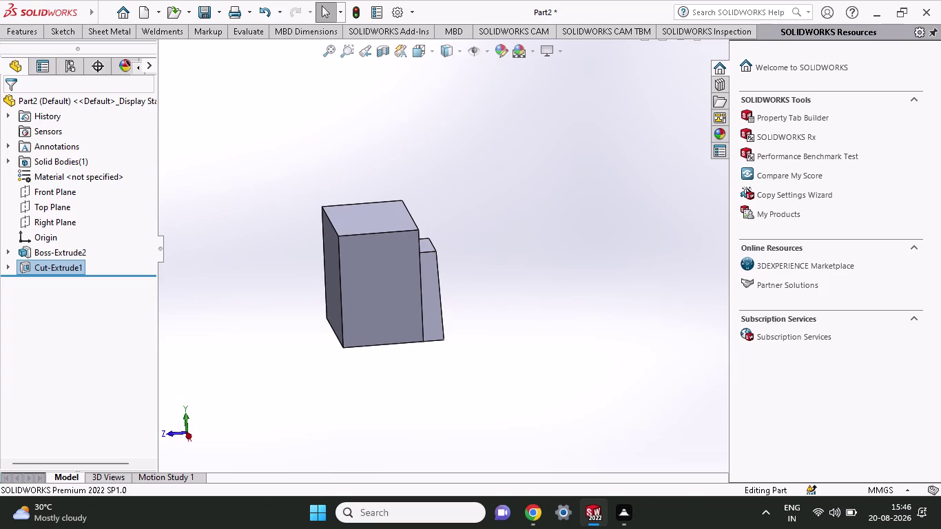
click(56, 31)
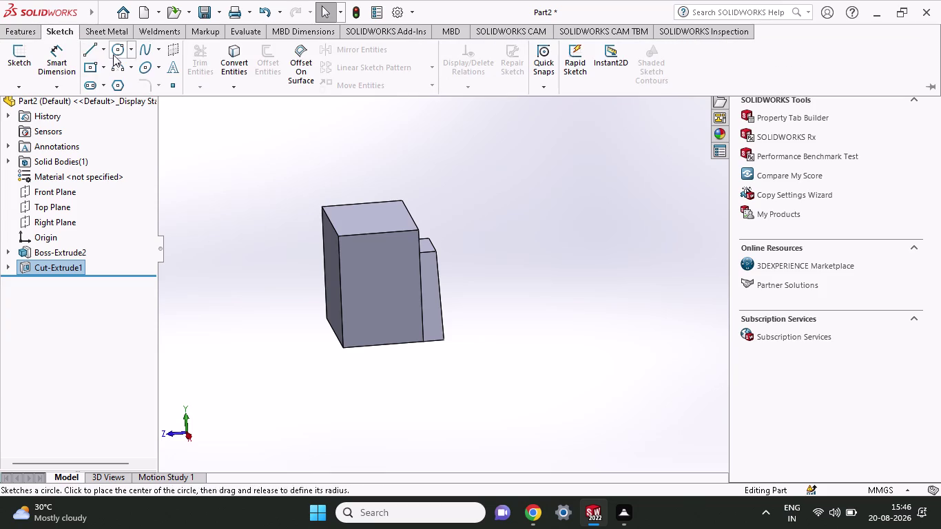
Begin a line sketch on the block's front face, then abandon it and delete Sketch3.
click(86, 48)
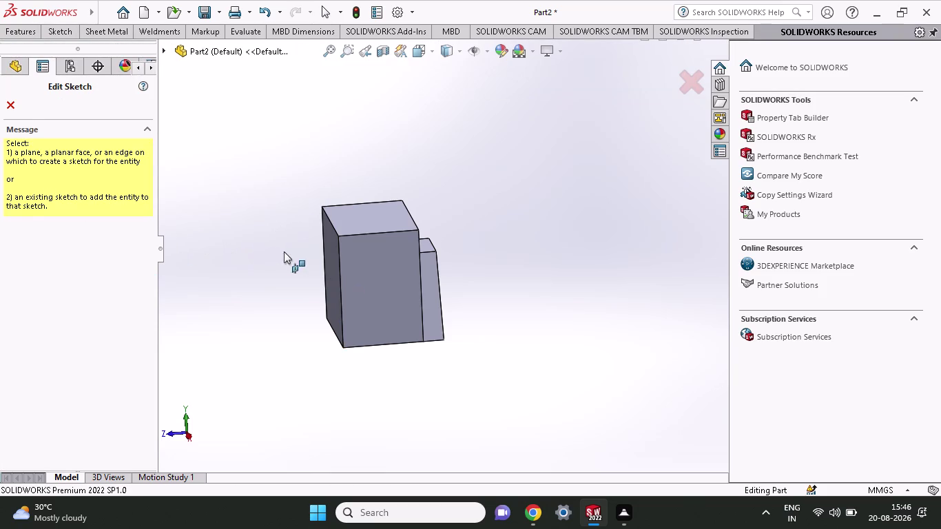
click(344, 275)
middle_drag(328, 281, 394, 302)
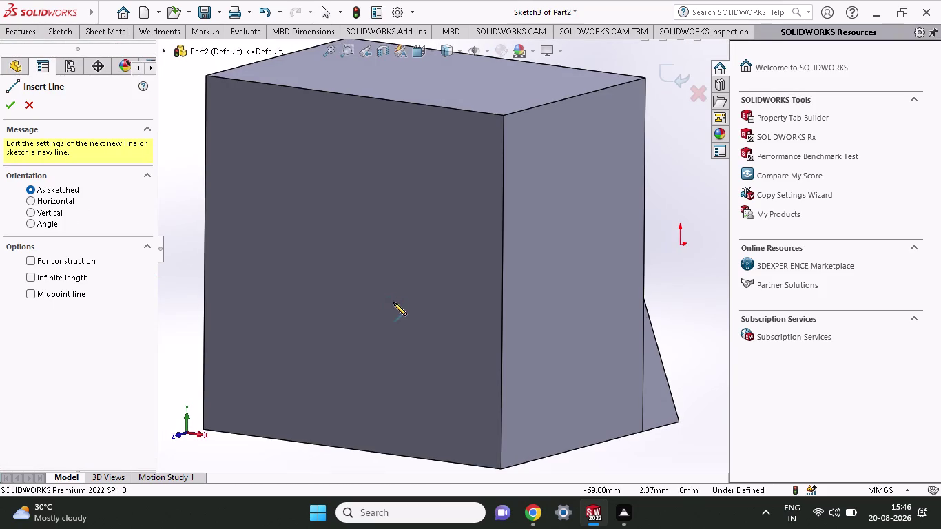
click(393, 286)
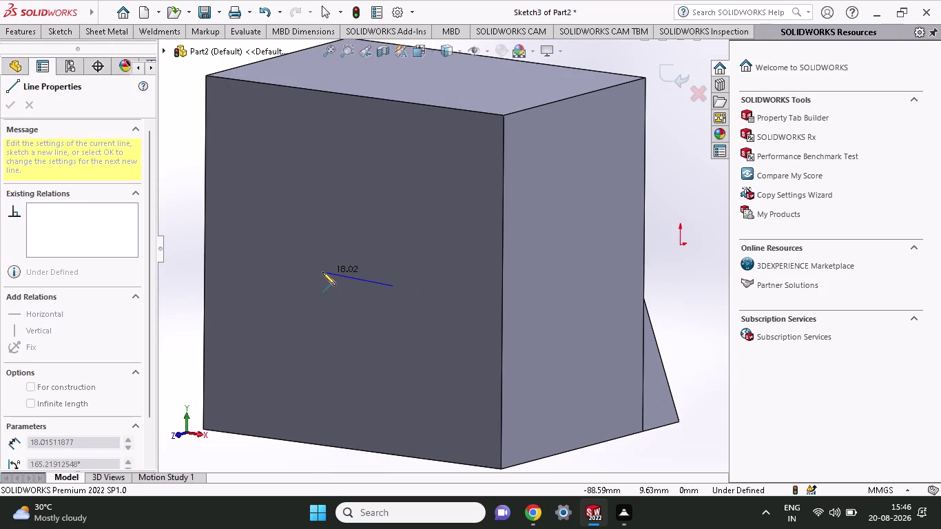
key(Escape)
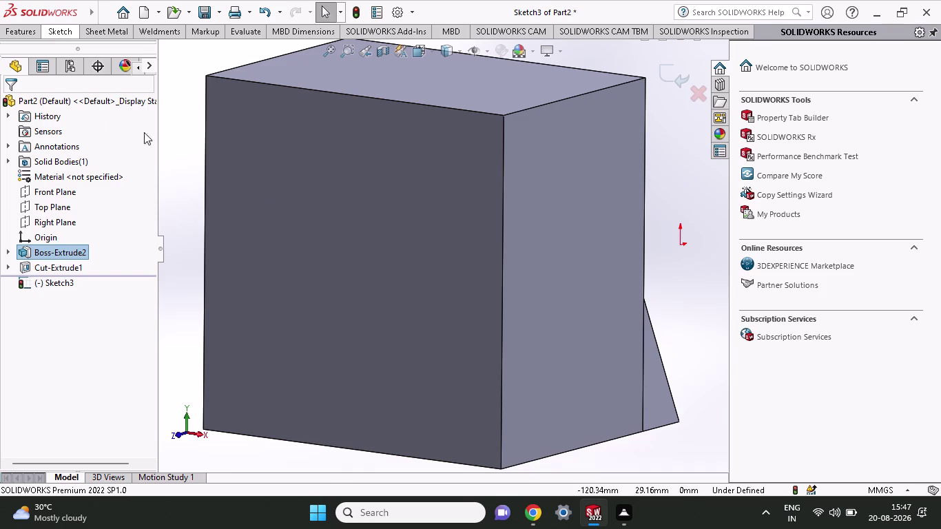
right_click(178, 159)
click(342, 143)
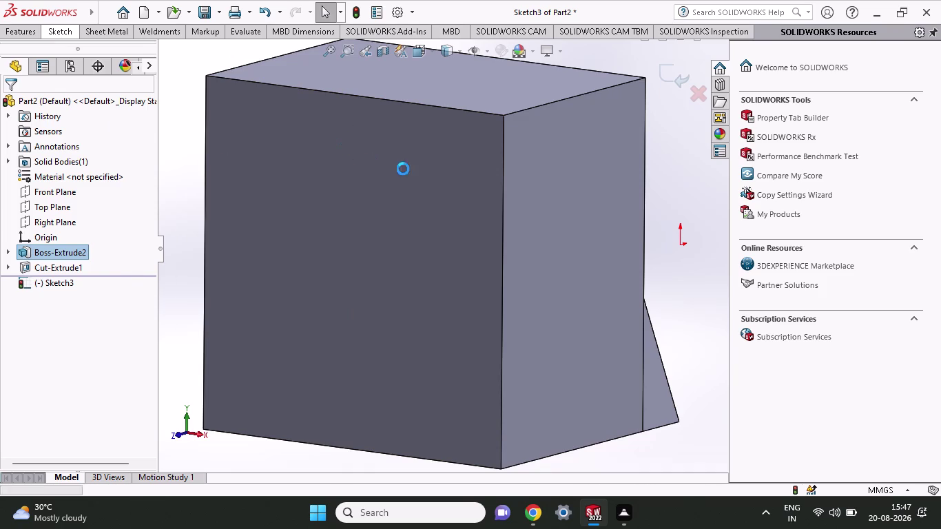
Orbit the block to an angled side view and start the Line tool for a new sketch.
scroll(up, 3)
middle_drag(527, 270, 491, 278)
scroll(up, 3)
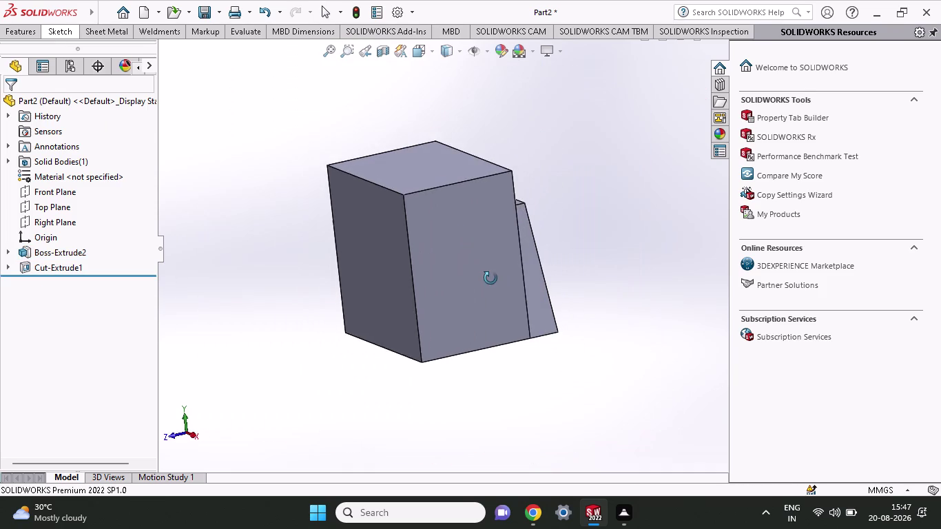
middle_drag(491, 278, 485, 271)
middle_click(491, 266)
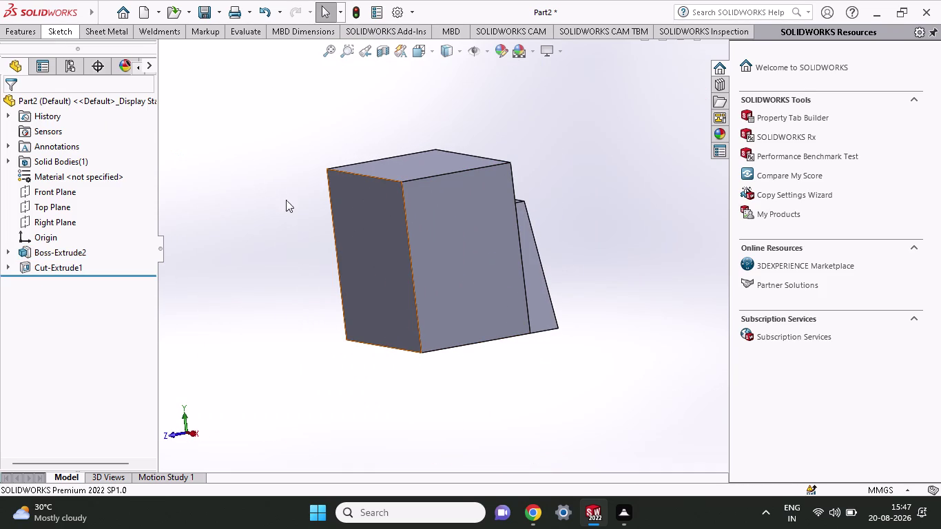
click(60, 33)
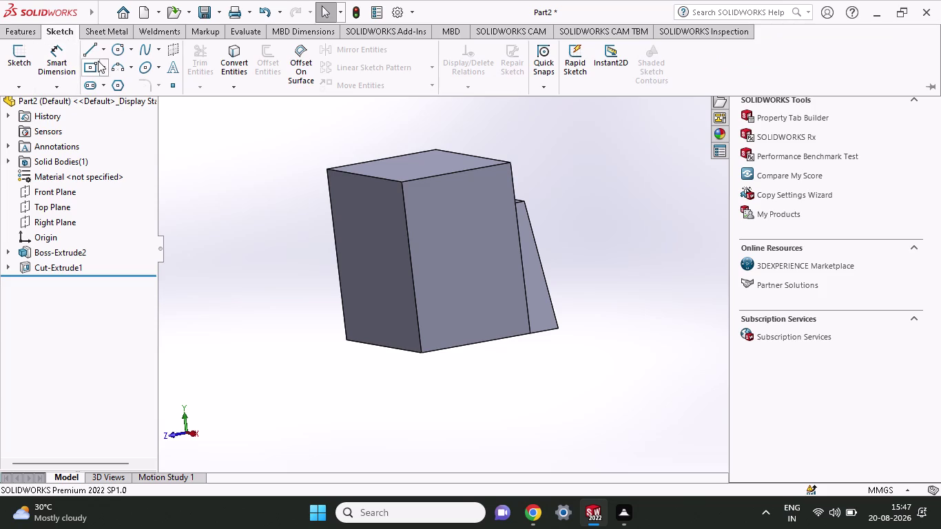
click(86, 52)
click(180, 428)
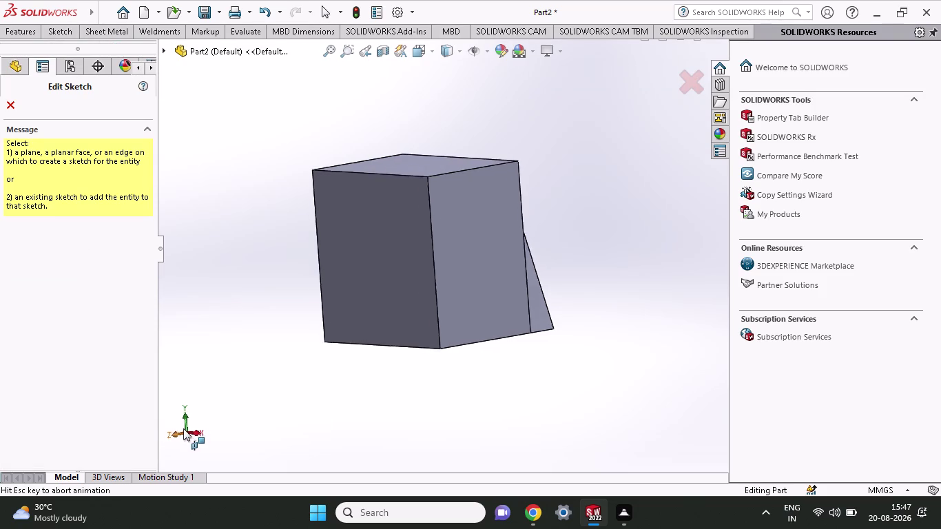
Draw the trapezoid's two slanted sides and top edge on the block face.
click(444, 256)
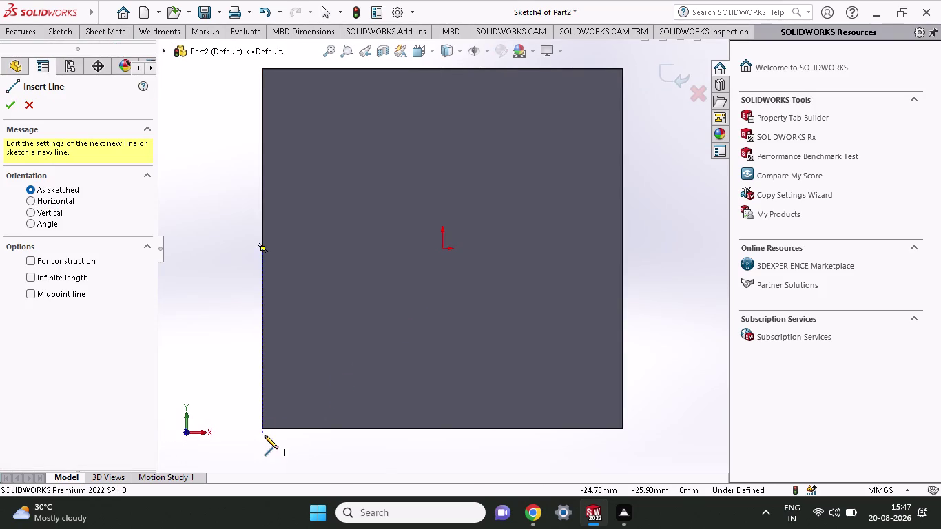
click(264, 427)
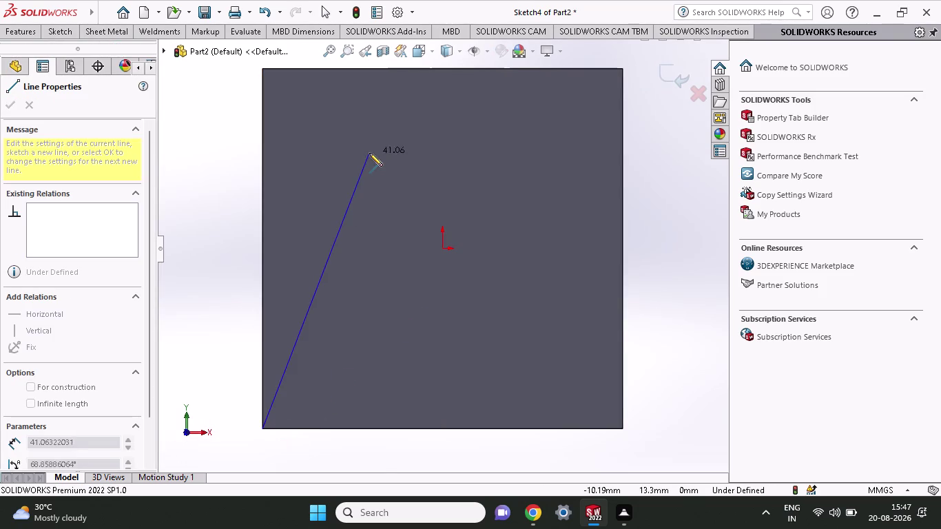
click(370, 149)
click(527, 150)
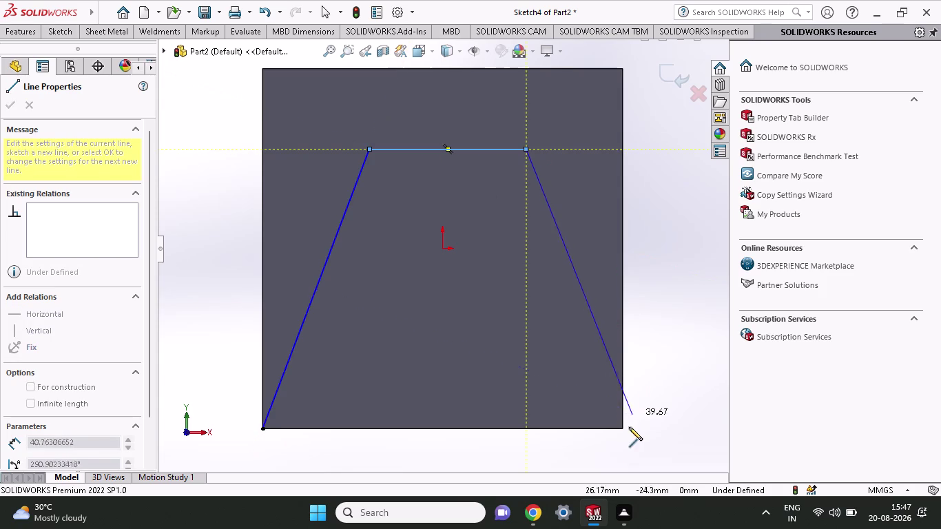
click(621, 426)
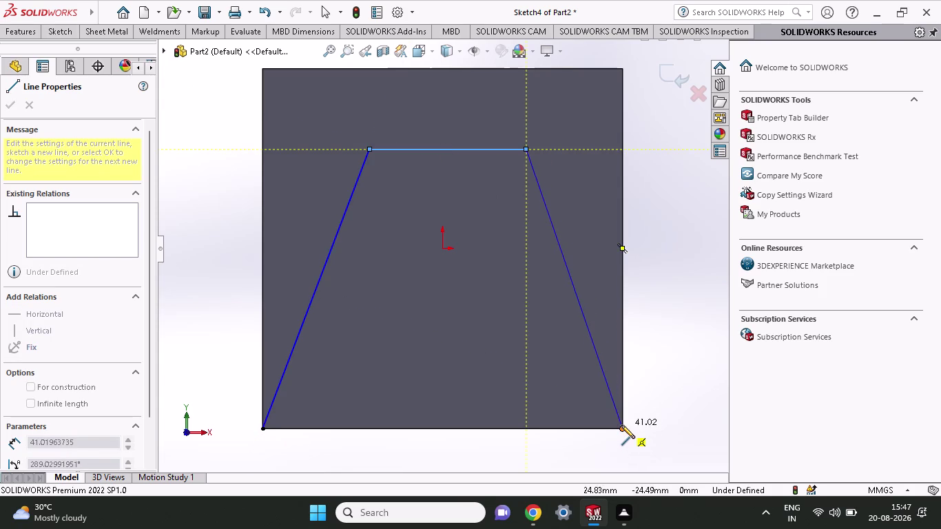
Close the outline along the face's right, top and left edges, then end the line chain.
click(622, 68)
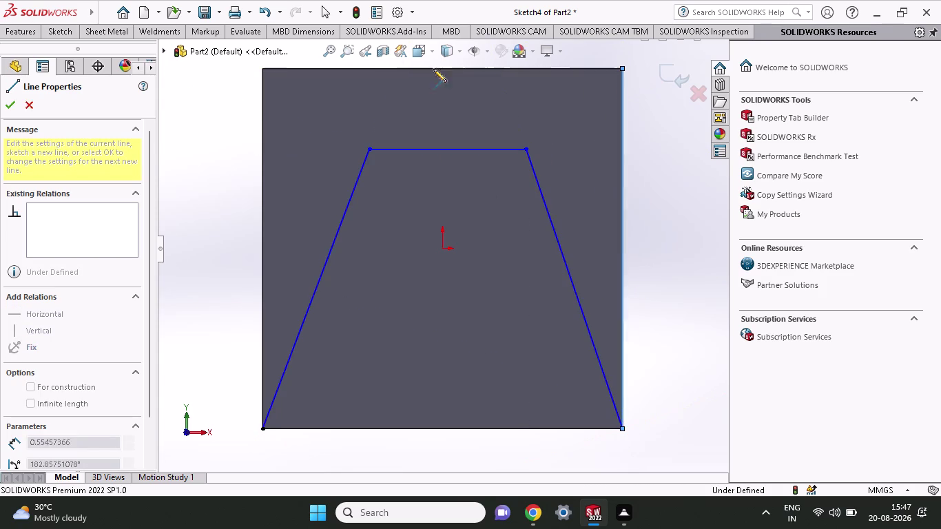
click(262, 67)
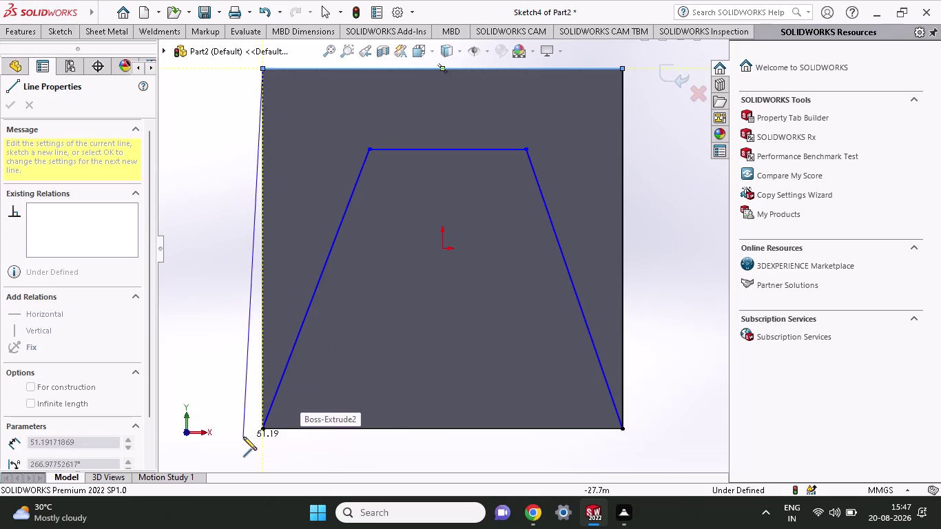
click(262, 426)
right_click(222, 292)
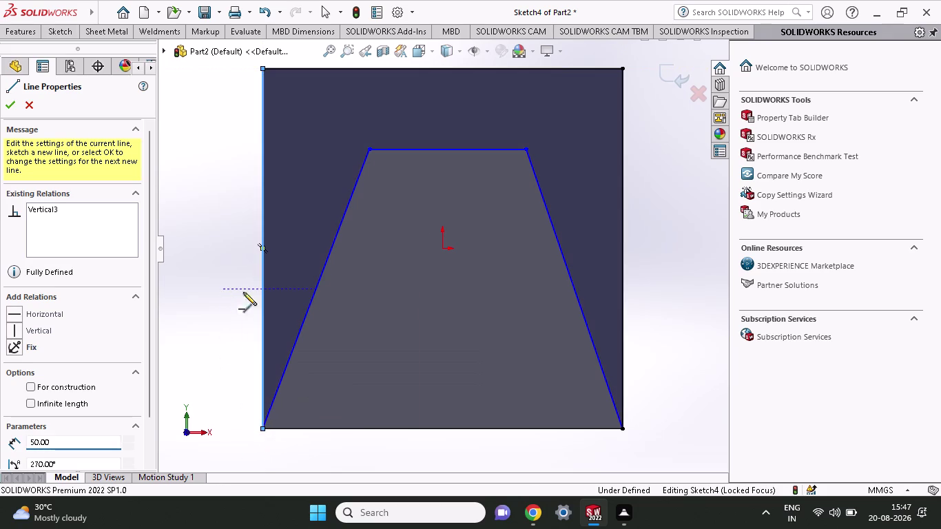
click(252, 298)
middle_drag(407, 341, 349, 343)
Create Cut-Extrude2 at 9 mm from Sketch4, orbit to inspect it, and select the centre section's front face.
scroll(up, 3)
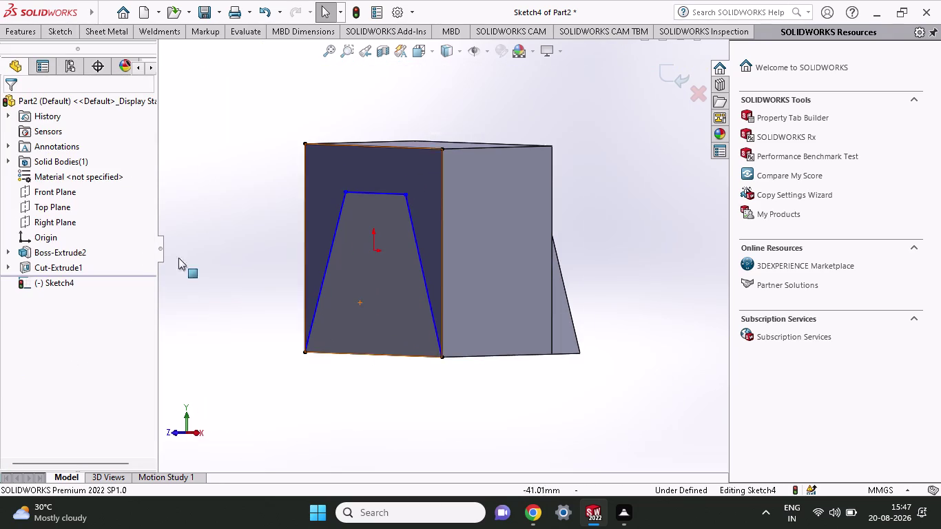
click(31, 36)
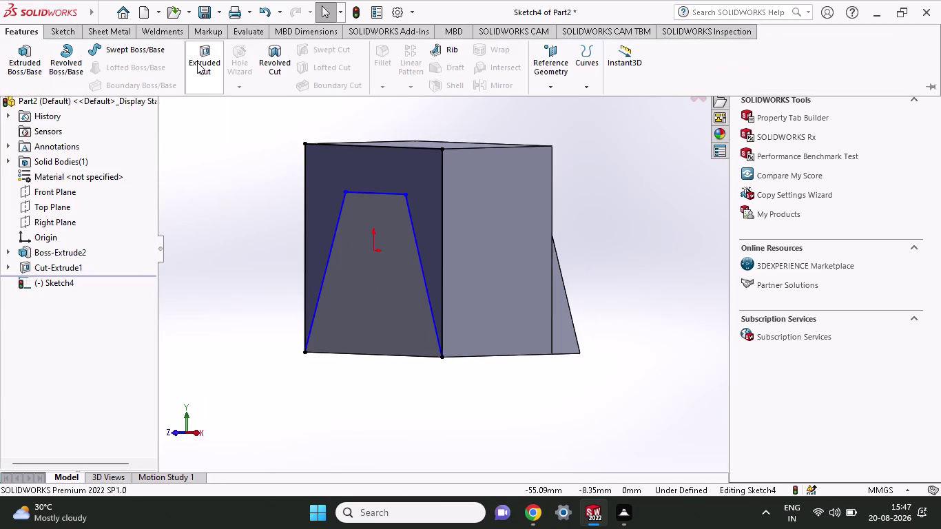
click(197, 62)
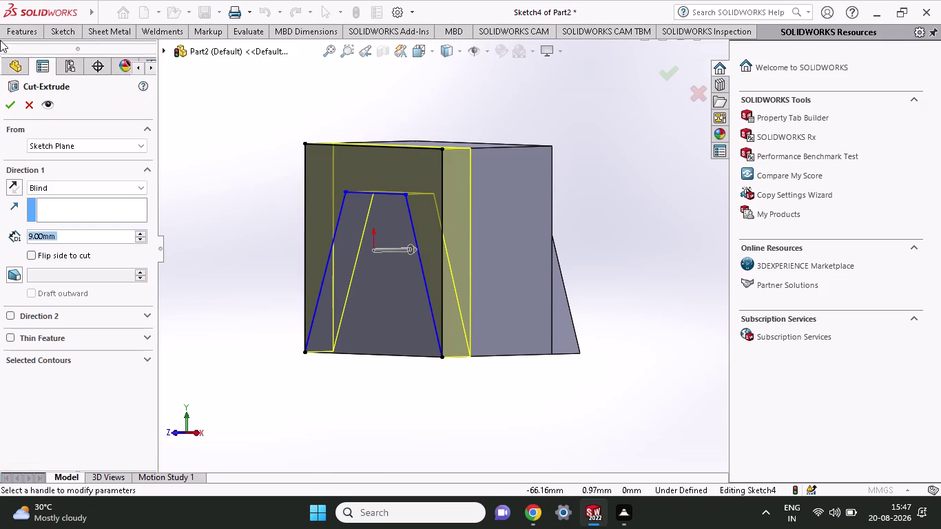
click(10, 99)
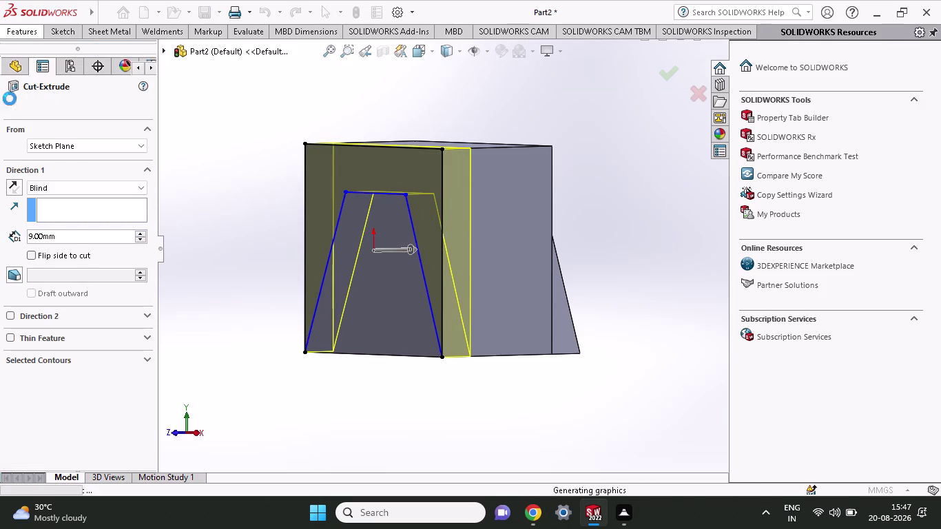
middle_drag(624, 306, 588, 316)
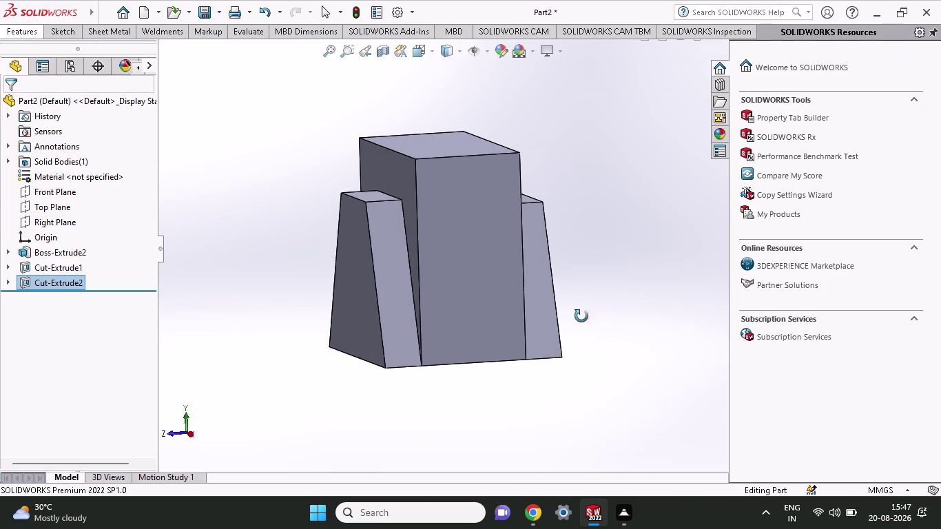
middle_drag(588, 316, 579, 315)
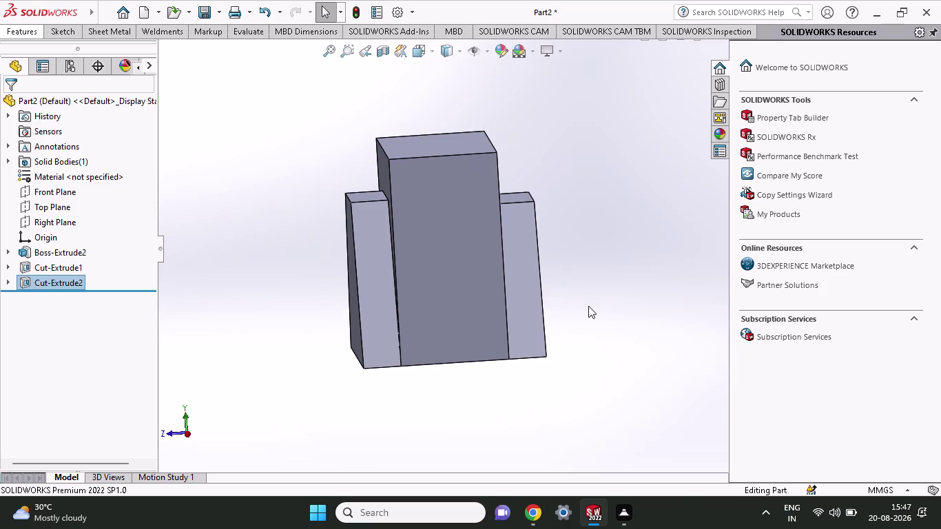
click(435, 253)
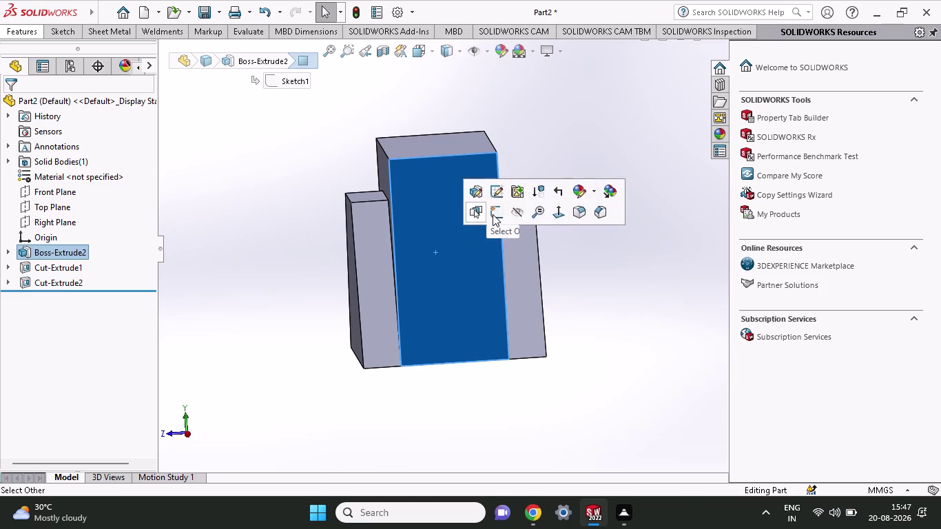
Start a sketch on the centre section's front face with the Corner Rectangle tool.
click(492, 214)
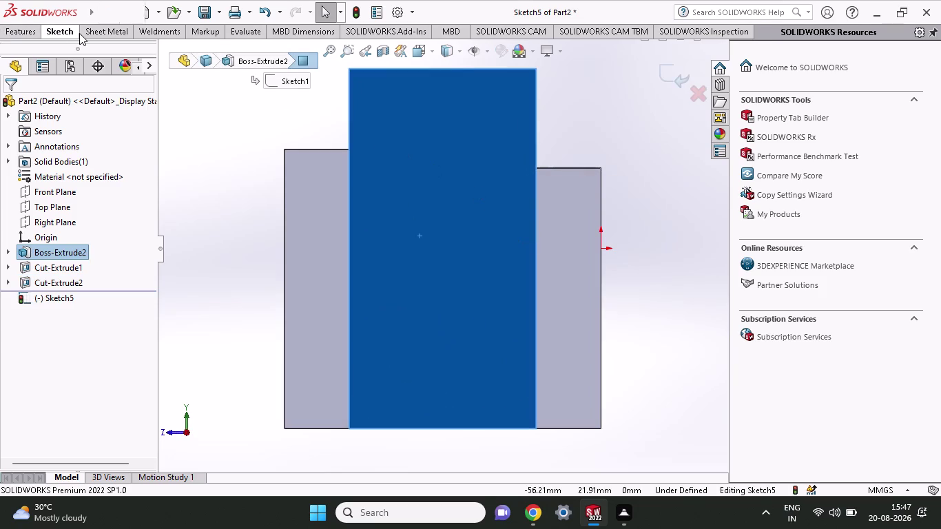
click(81, 33)
click(65, 35)
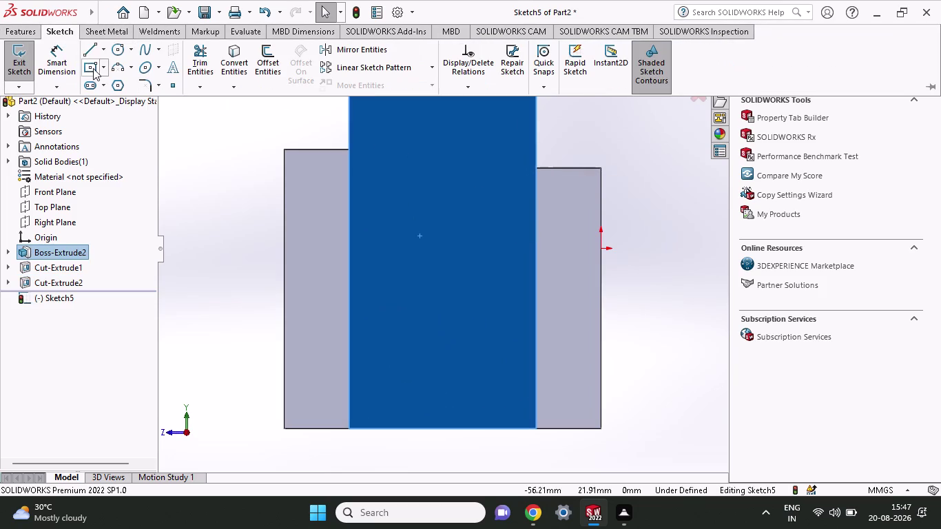
click(107, 68)
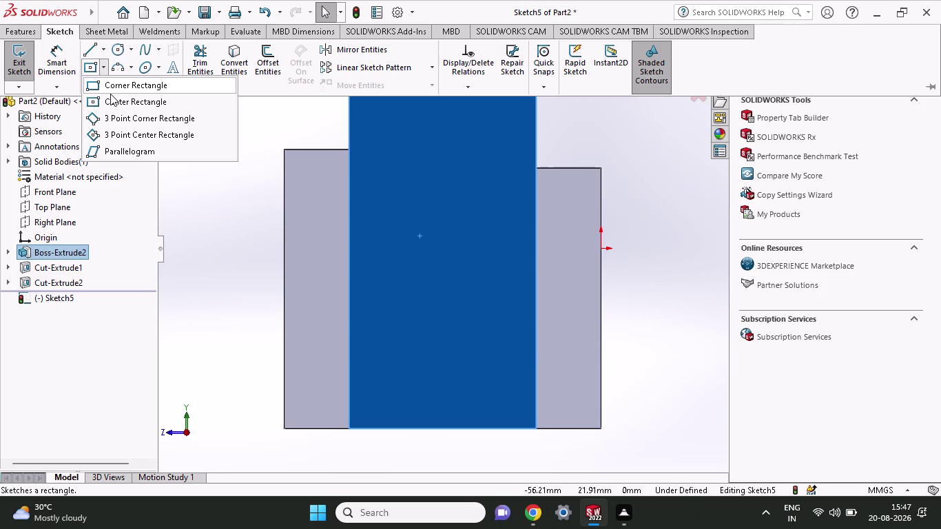
click(111, 85)
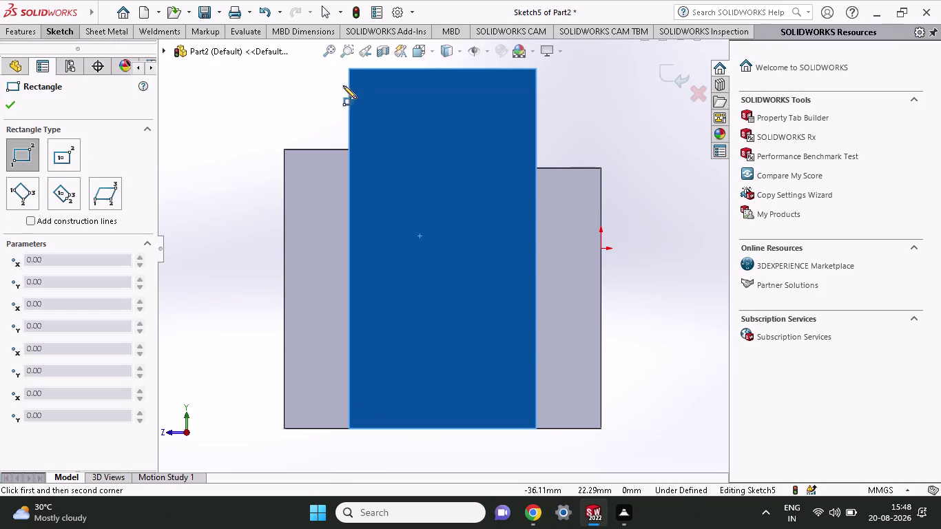
Draw two corner rectangles down from the top edge, one along each side.
click(349, 66)
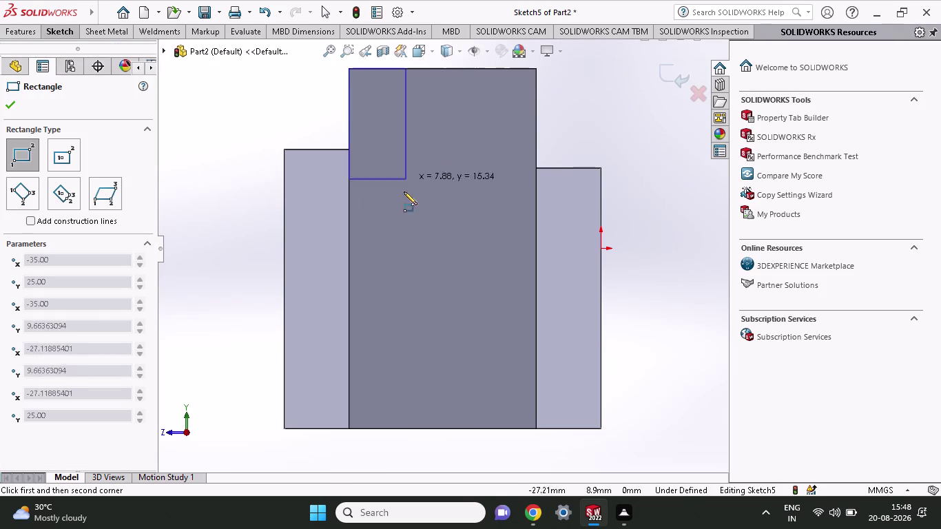
click(404, 312)
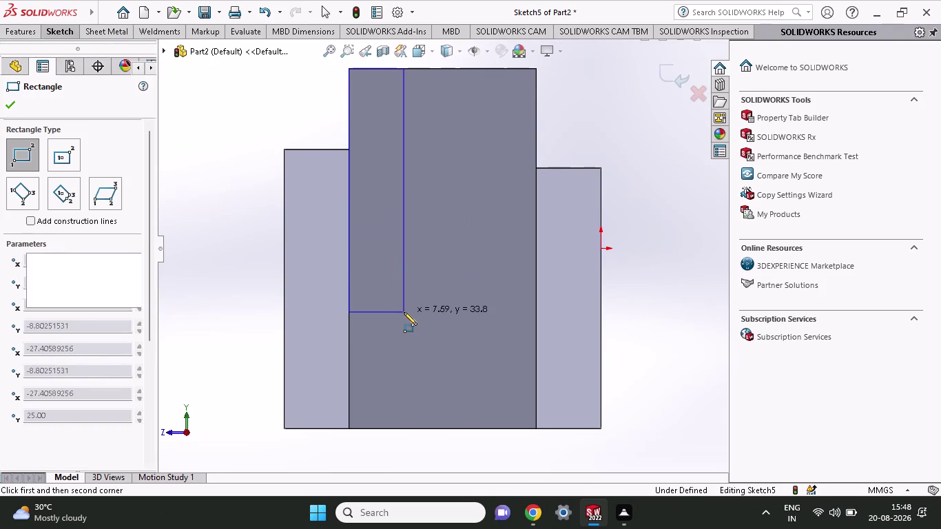
click(535, 69)
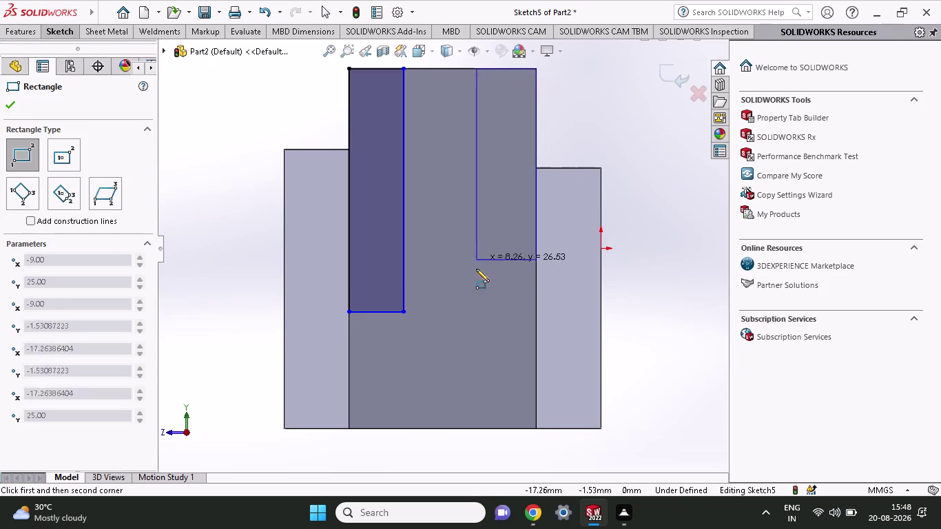
click(489, 311)
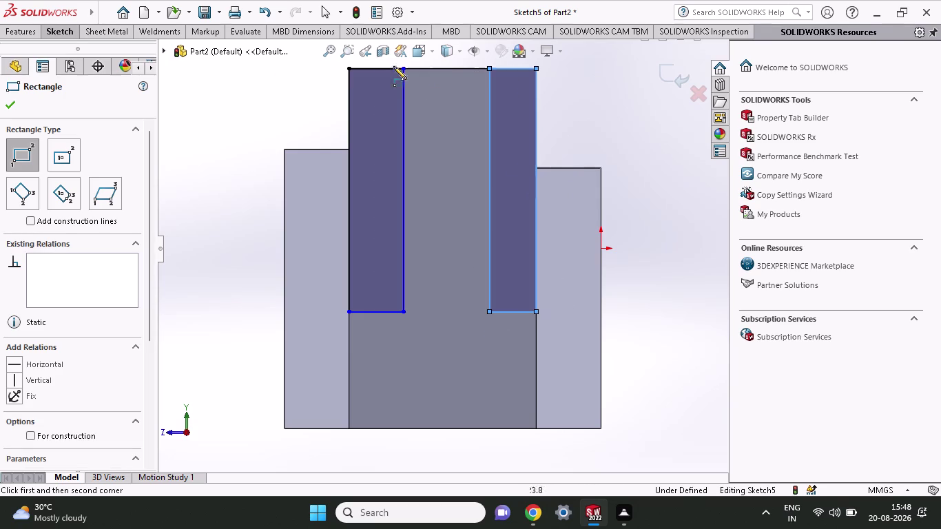
click(63, 30)
click(56, 75)
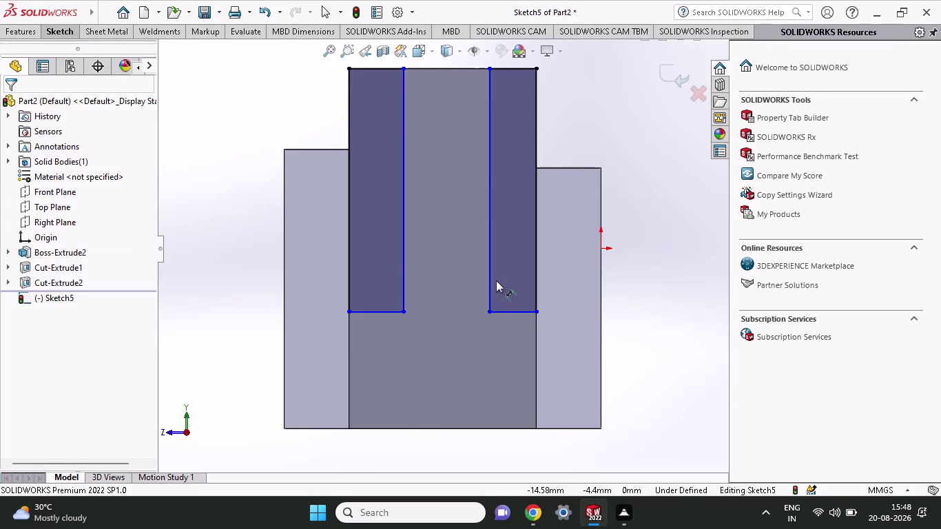
scroll(up, 3)
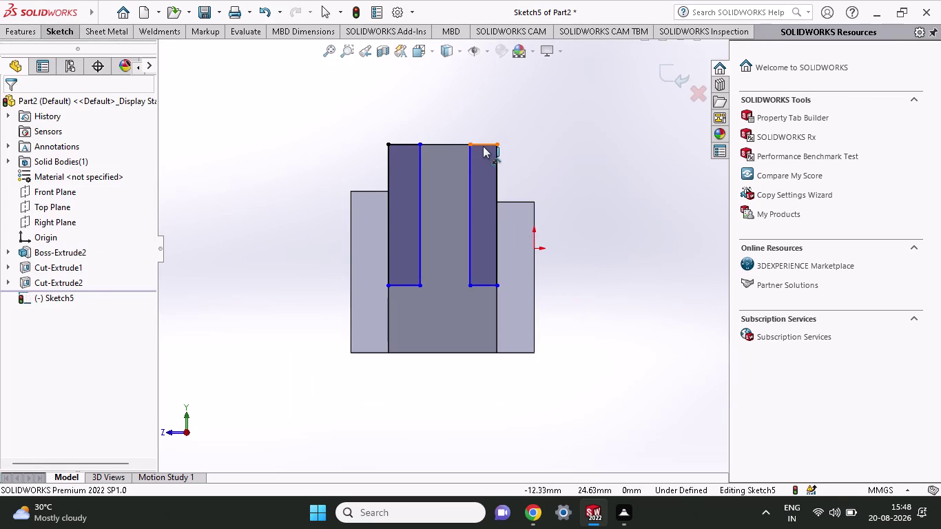
Dimension the right slot's top edge to 8 mm wide.
click(483, 146)
click(527, 108)
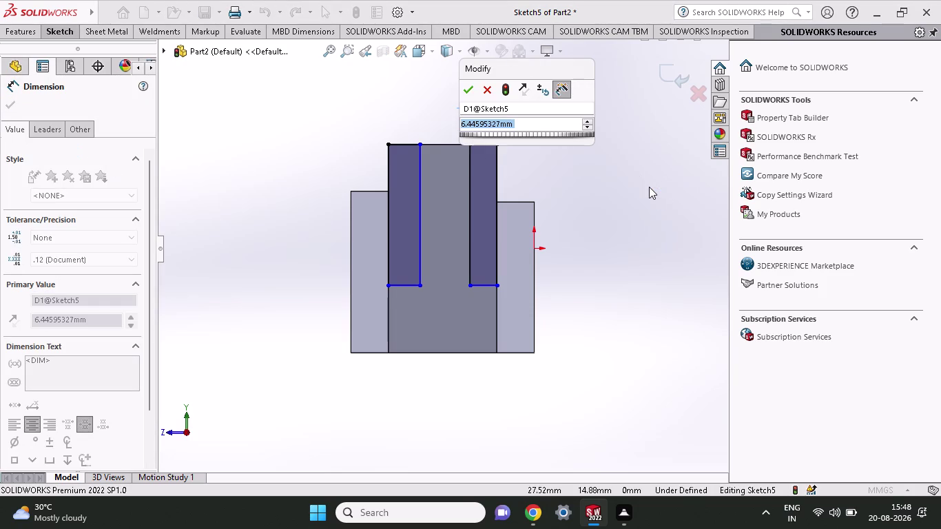
text(26)
text(-)
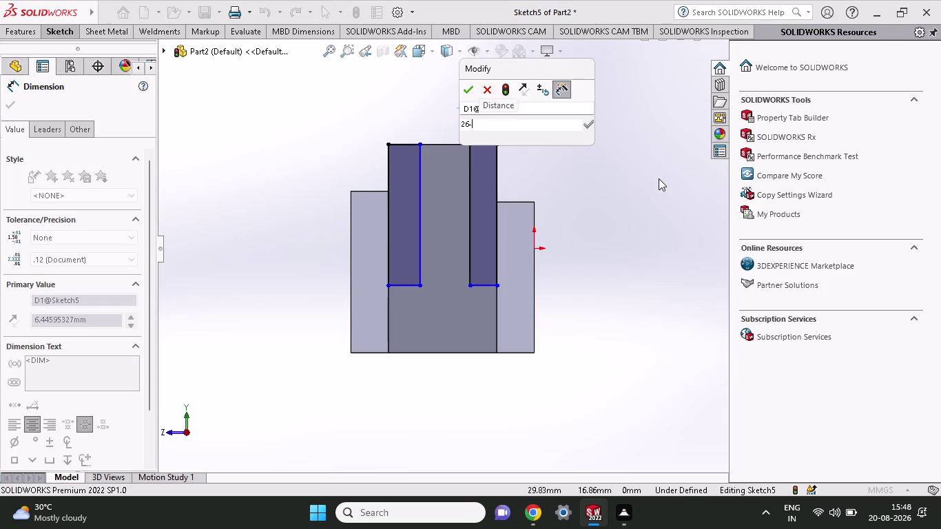
text(10)
key(Return)
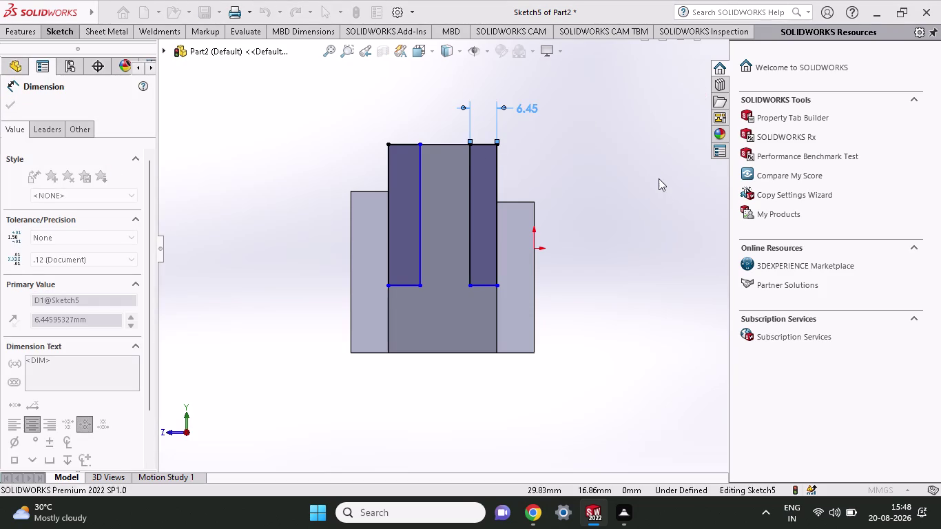
click(571, 113)
click(570, 113)
click(571, 113)
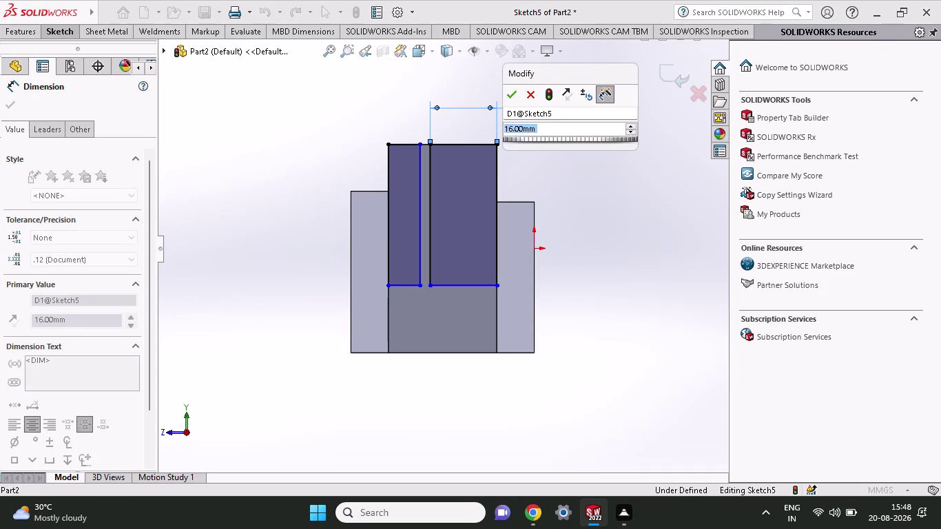
key(8)
key(Return)
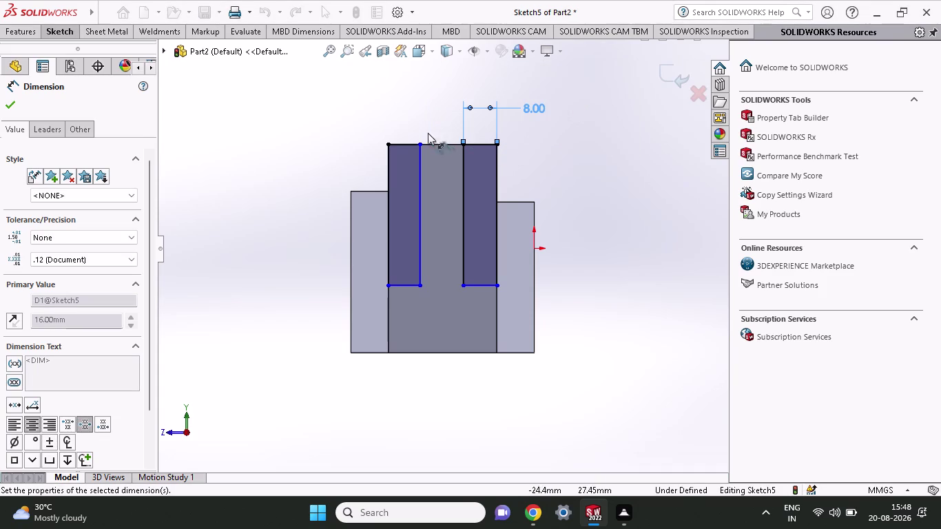
Dimension the left slot's top edge to 8 mm wide.
click(404, 142)
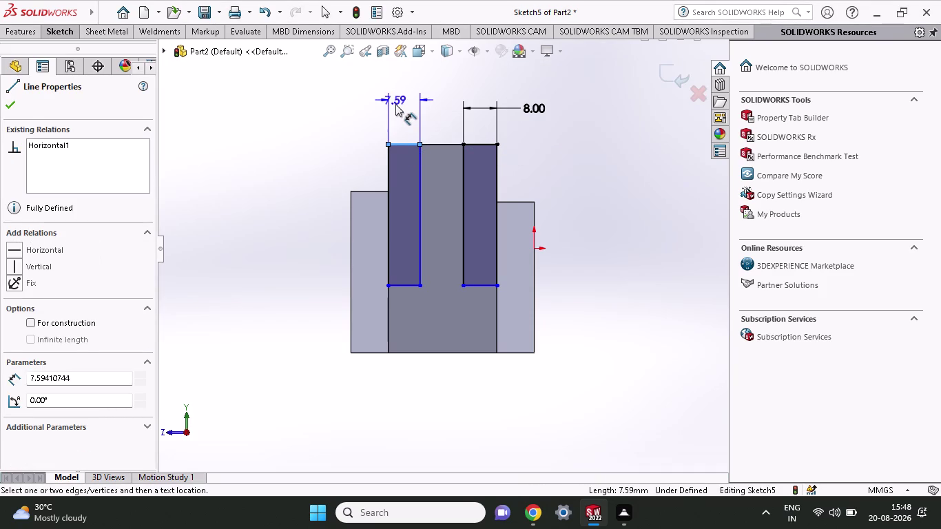
click(395, 104)
key(8)
key(Return)
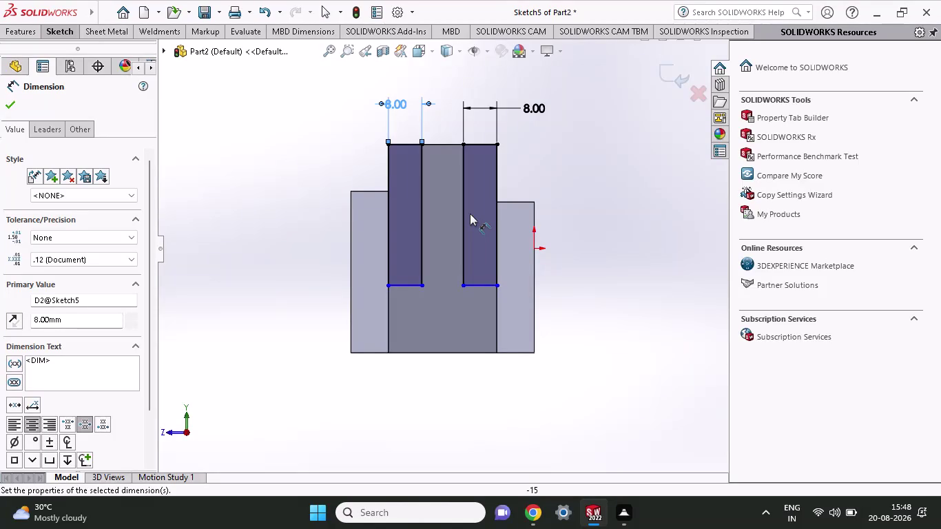
click(464, 284)
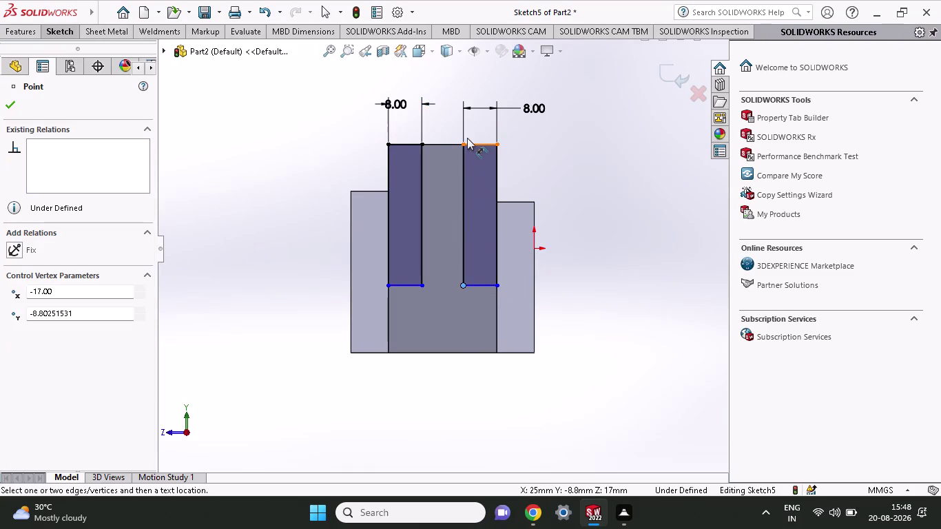
Set the right slot's depth to 32 mm, undoing a mistaken entry first.
click(465, 143)
click(585, 184)
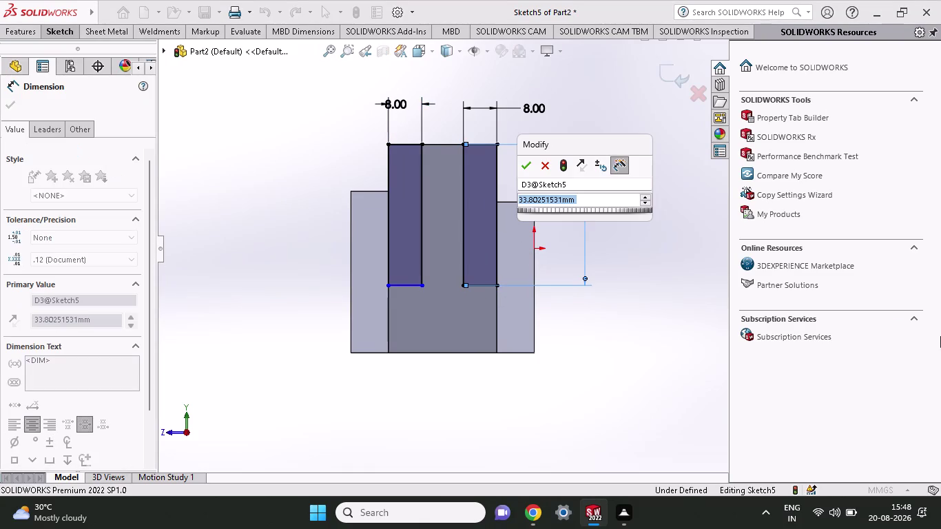
text(5)
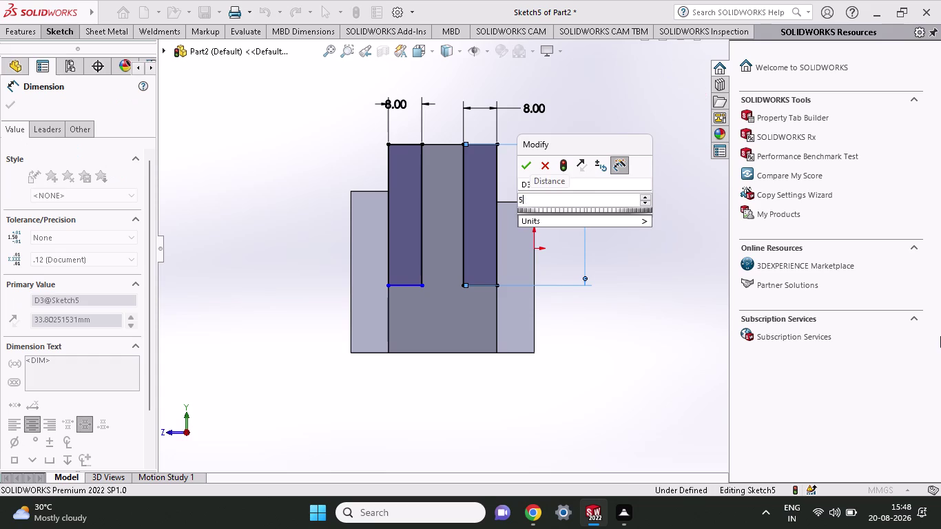
text(0-38)
key(Return)
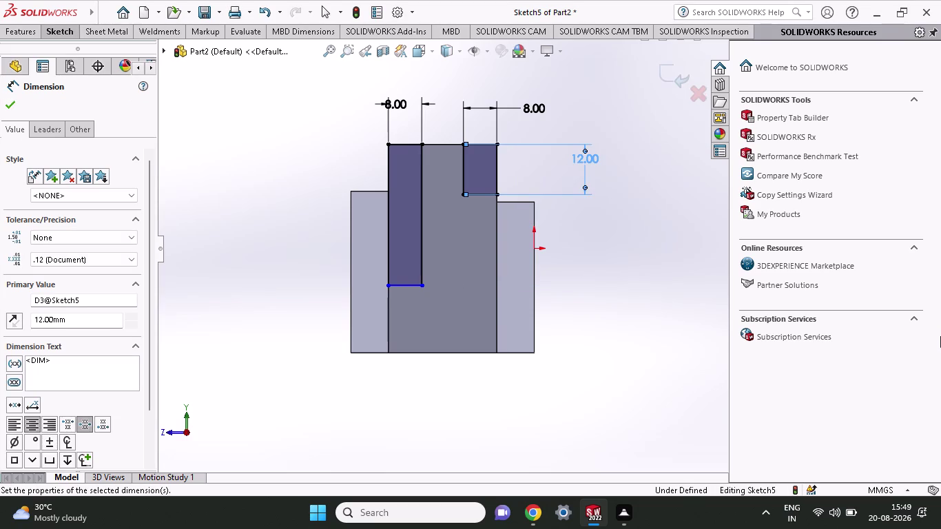
key(ctrl+z)
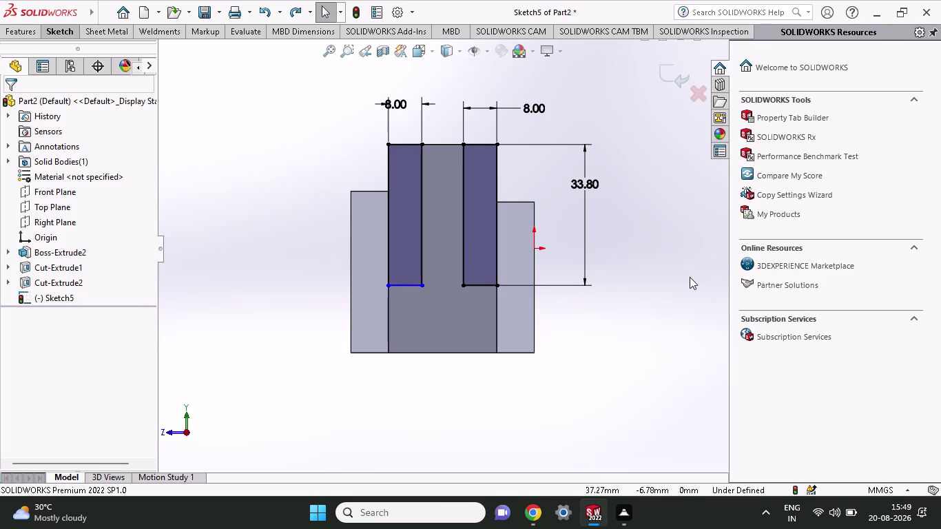
double_click(577, 188)
text(32)
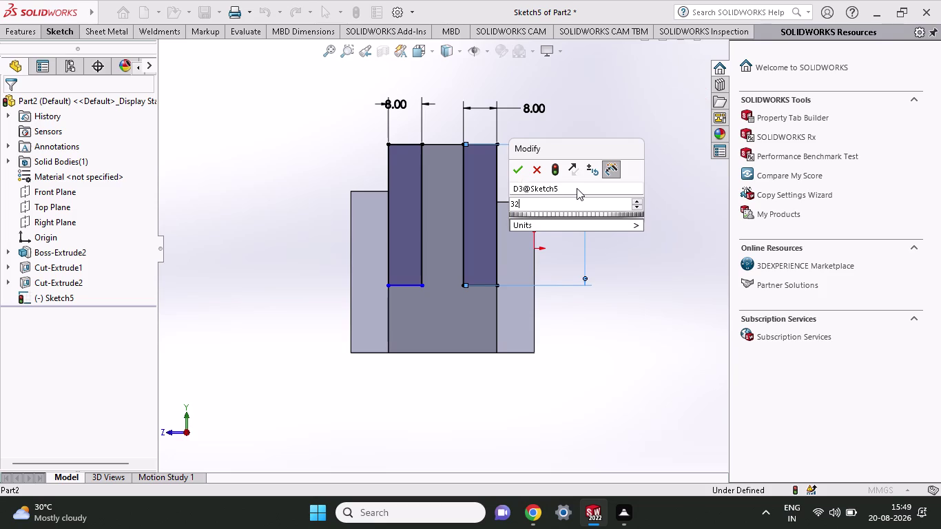
key(Return)
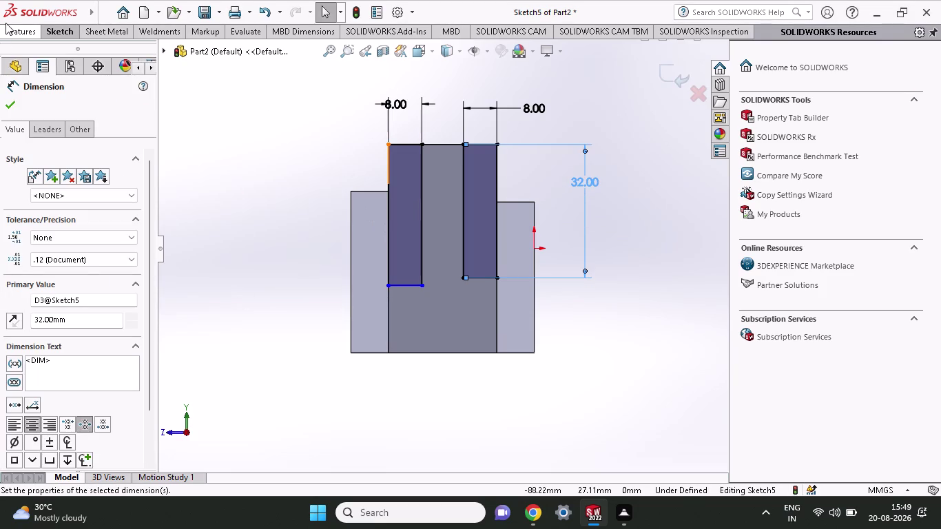
Dimension the left slot's outer edge to 32 mm deep.
click(66, 37)
click(36, 62)
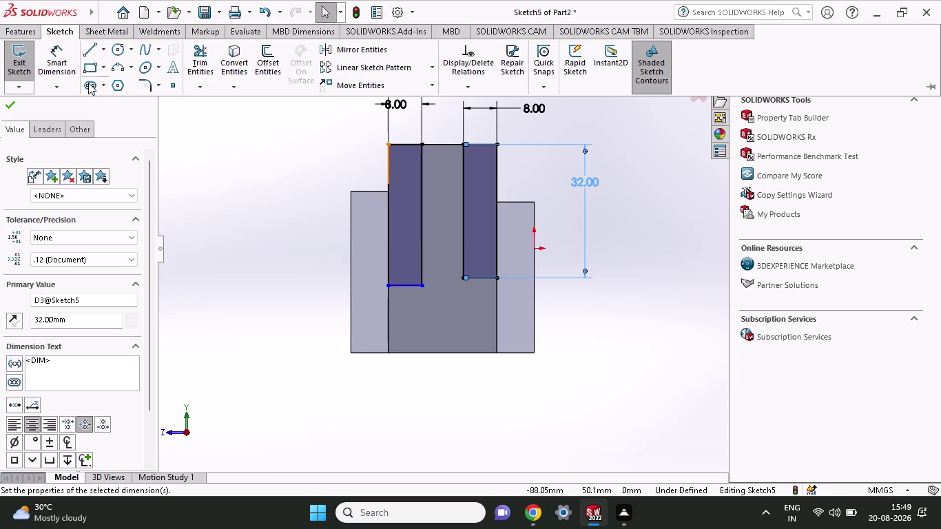
click(392, 243)
click(295, 242)
text(32)
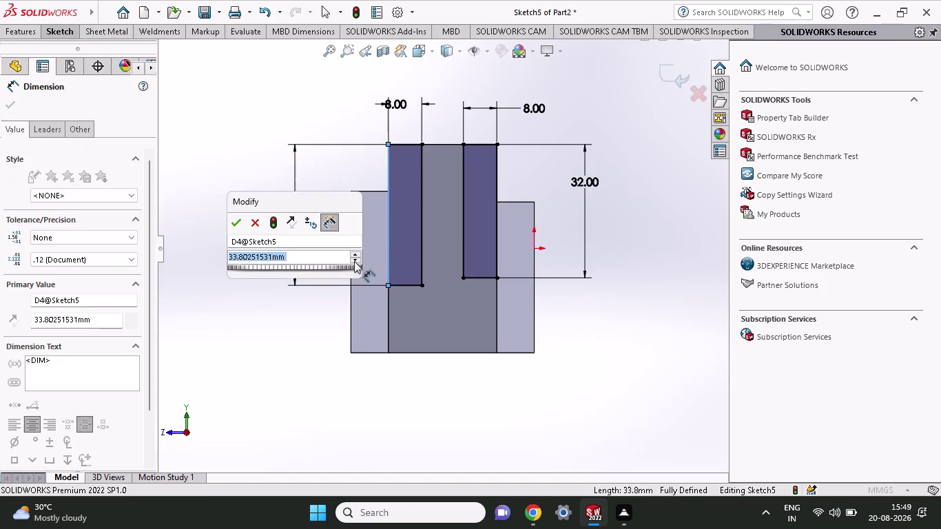
key(Return)
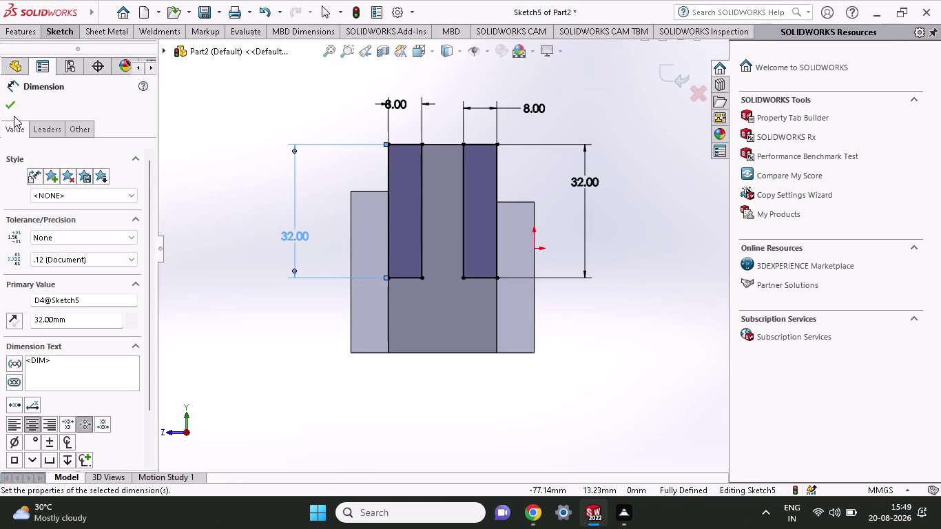
click(13, 108)
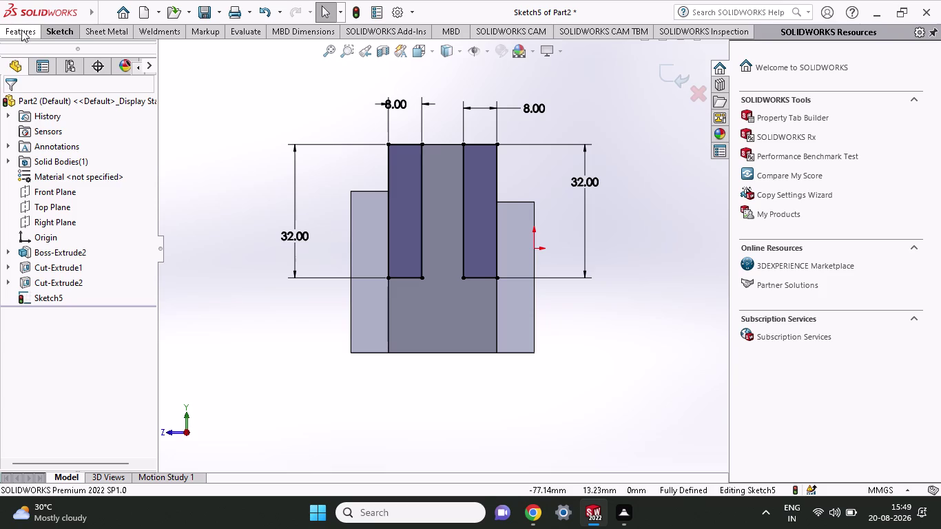
Extrude-cut both slot rectangles Through All.
click(22, 34)
click(213, 73)
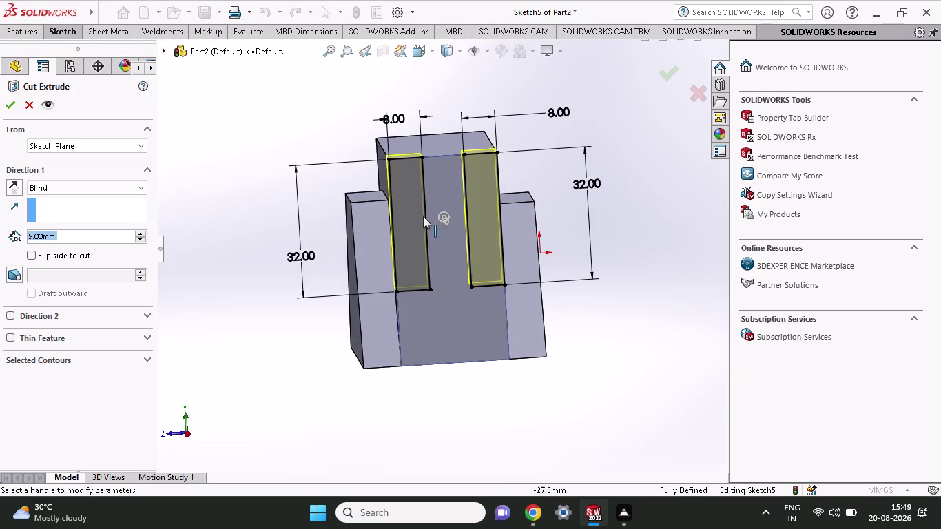
click(40, 187)
click(42, 206)
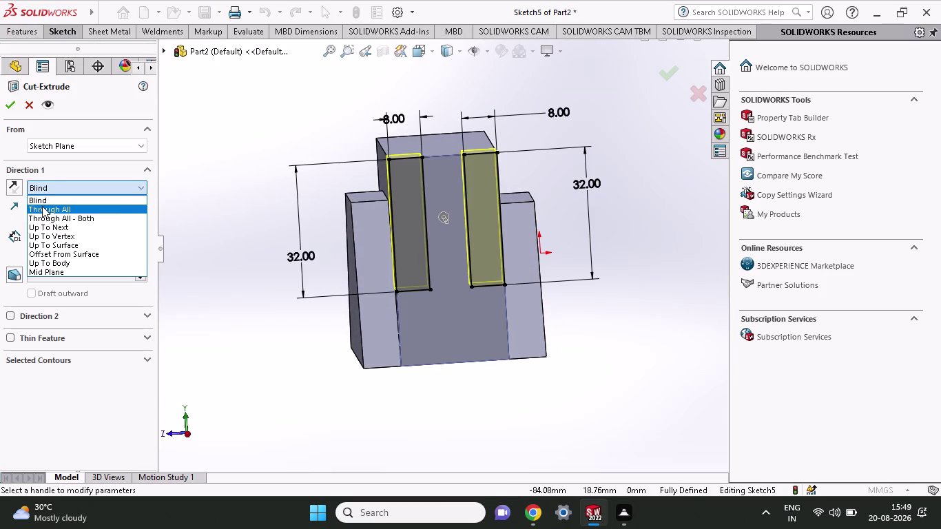
middle_drag(293, 158, 319, 199)
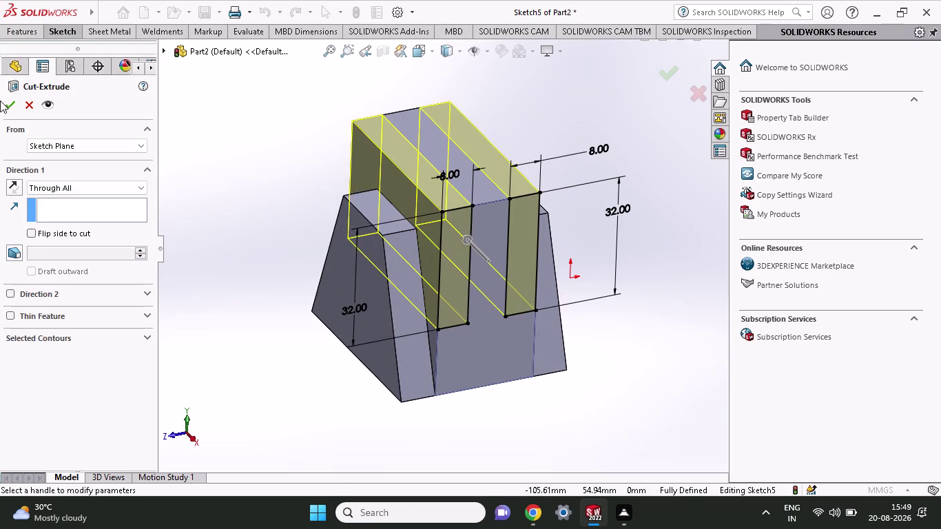
click(11, 105)
Orbit around the block and select the leftover triangular sliver face.
middle_drag(607, 194, 539, 208)
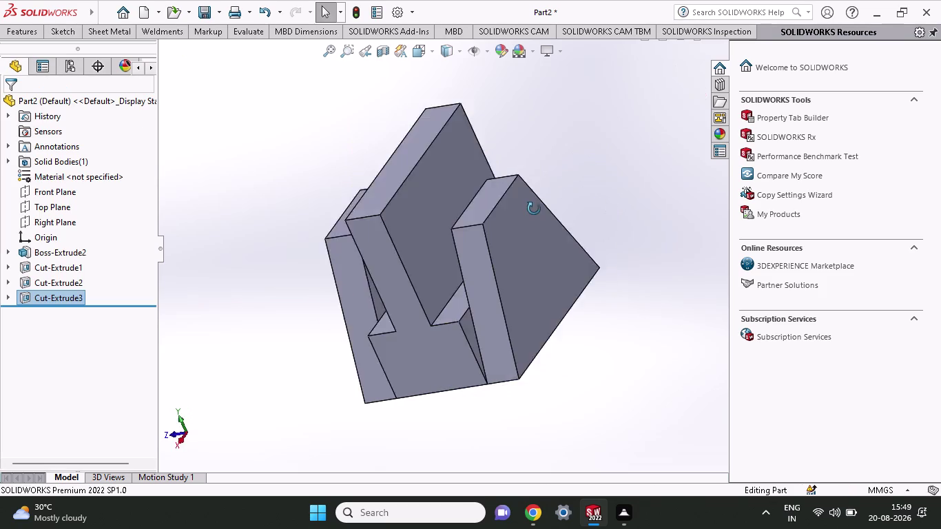
middle_drag(539, 208, 563, 147)
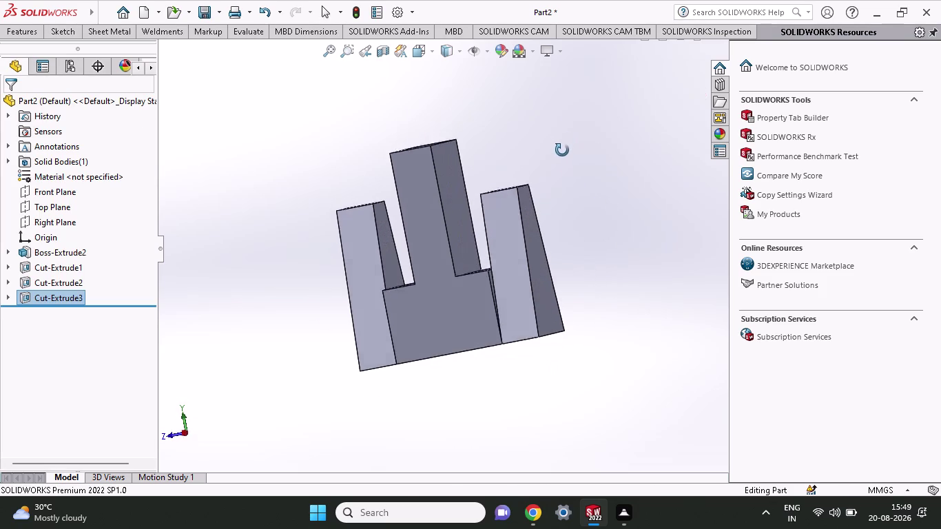
middle_drag(563, 147, 465, 243)
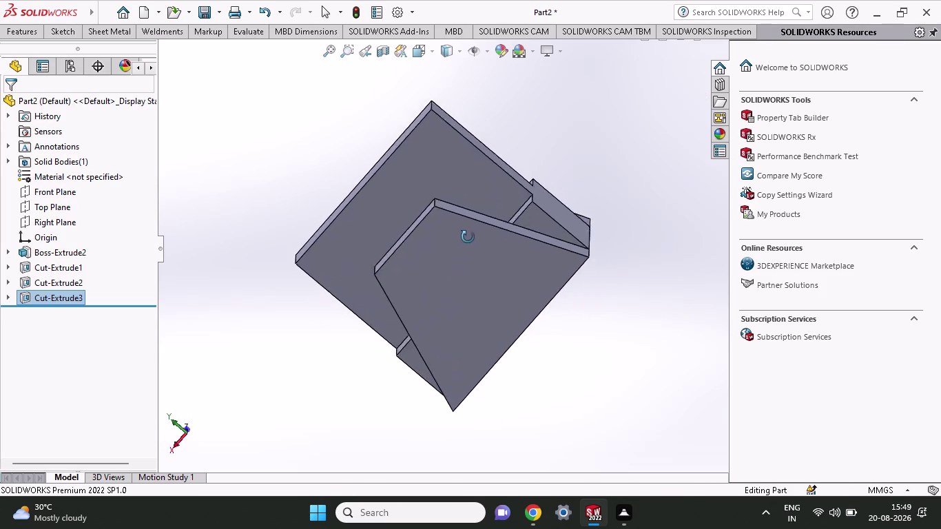
middle_drag(466, 244, 462, 221)
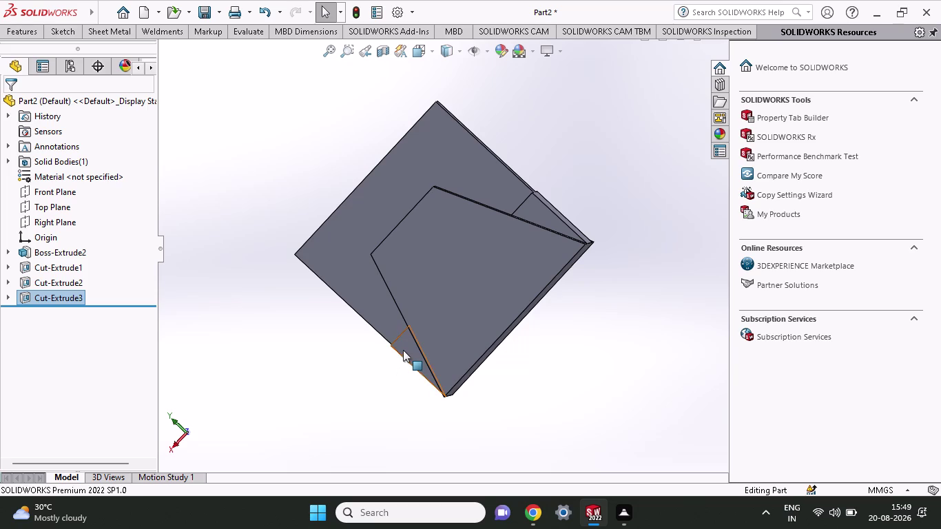
click(403, 350)
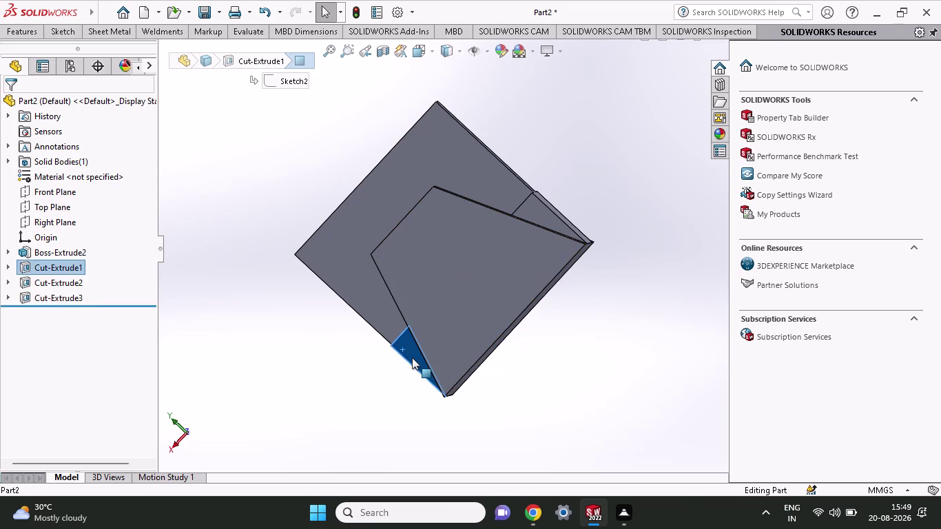
Start a sketch on the sliver face, viewed Normal To, with the Line tool.
click(23, 30)
click(204, 51)
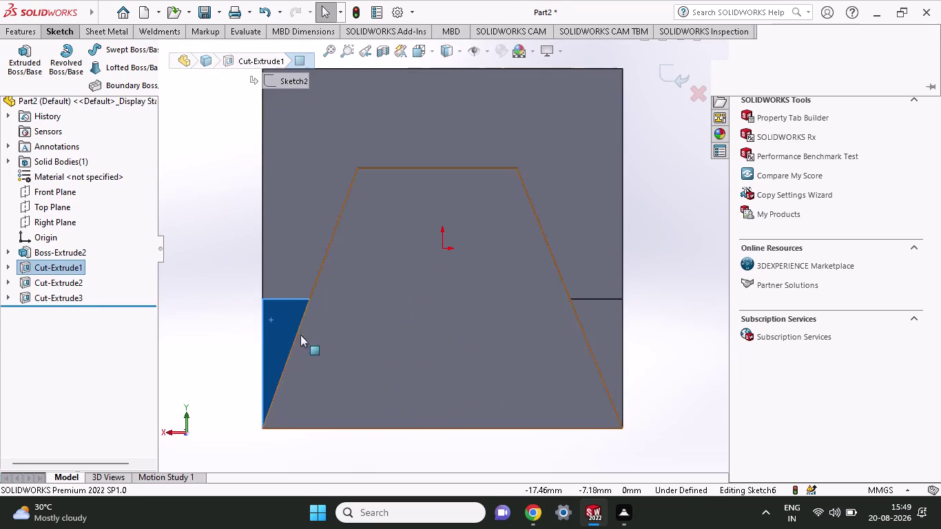
click(271, 327)
middle_drag(212, 310, 236, 311)
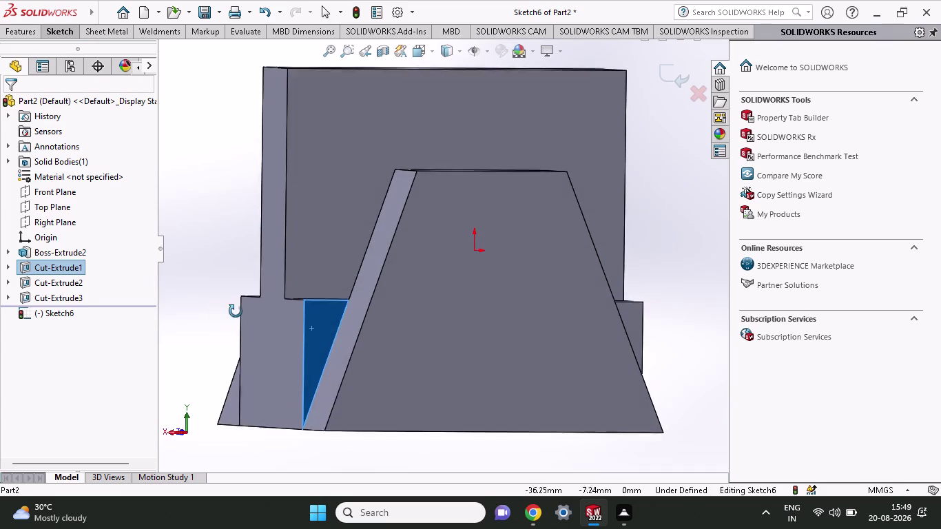
middle_drag(236, 311, 227, 306)
click(109, 29)
click(67, 35)
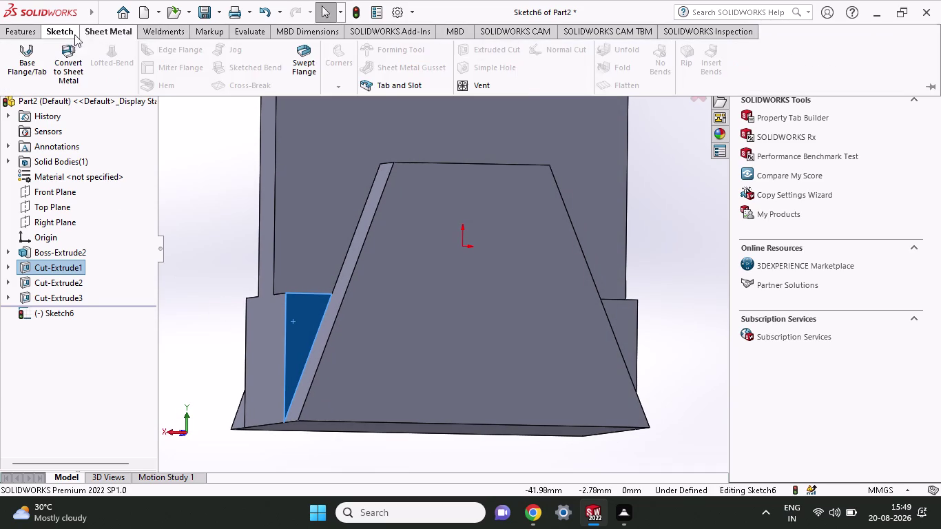
click(91, 50)
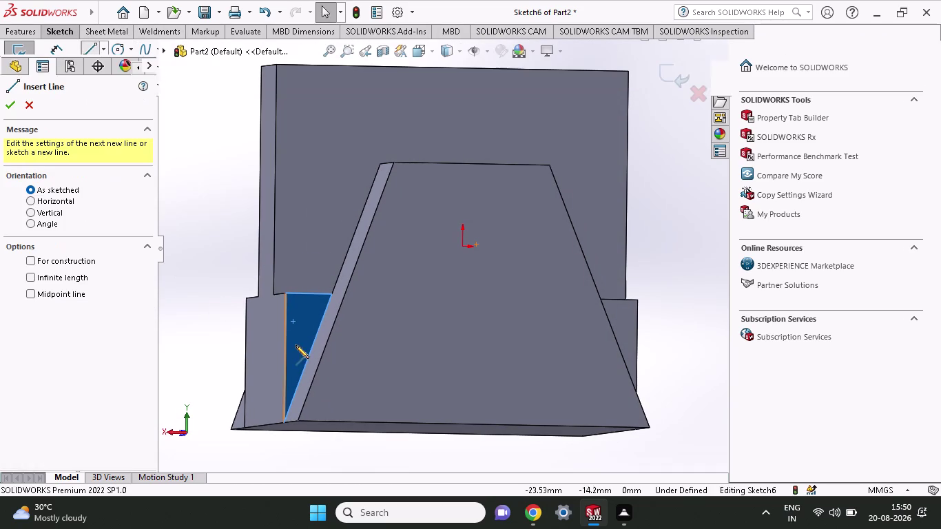
Trace a closed vertical-horizontal-slanted triangle over the sliver and begin an Extruded Cut.
click(287, 422)
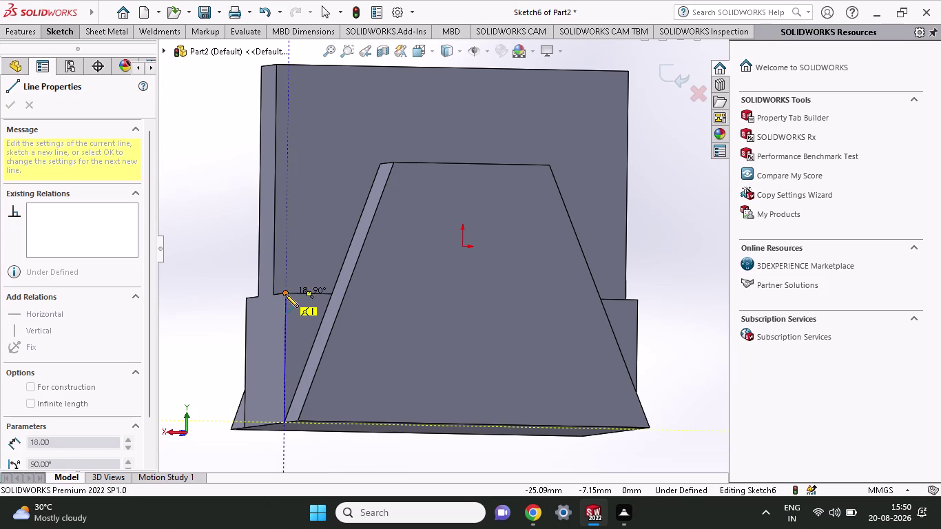
click(285, 294)
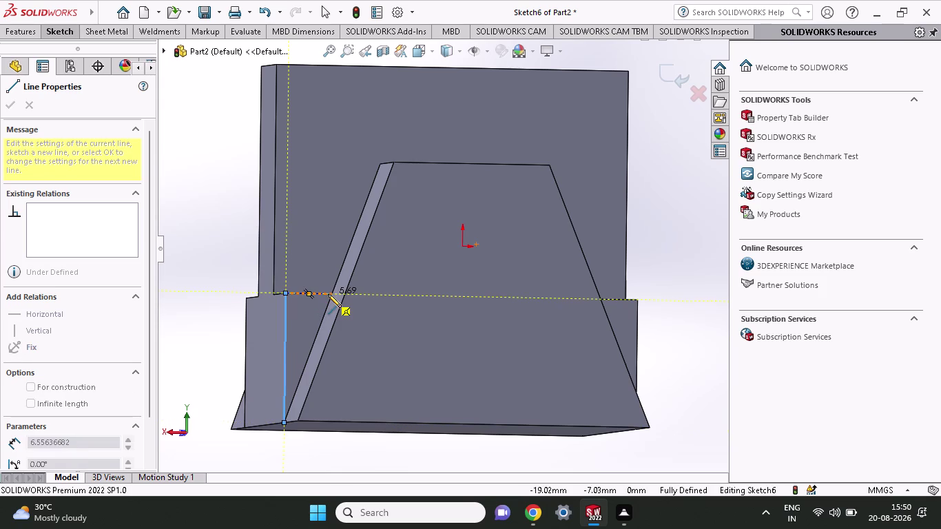
click(332, 296)
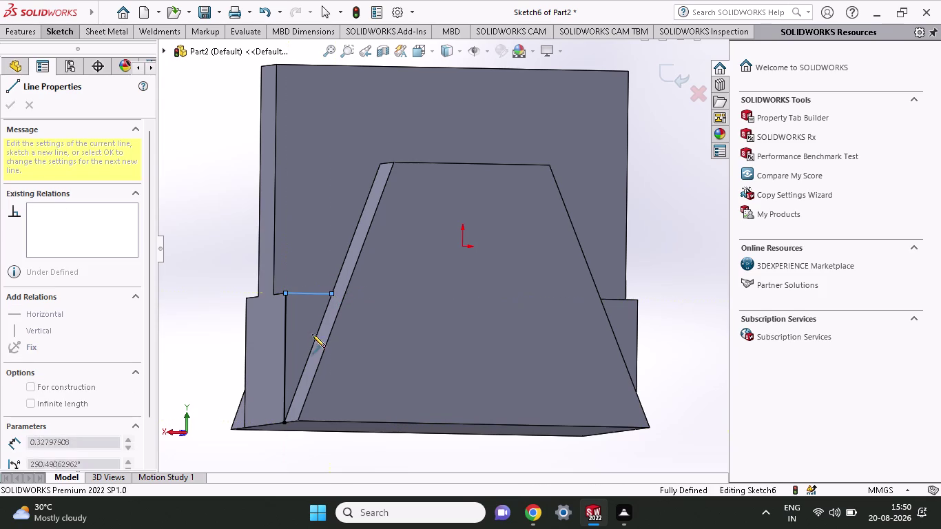
click(281, 424)
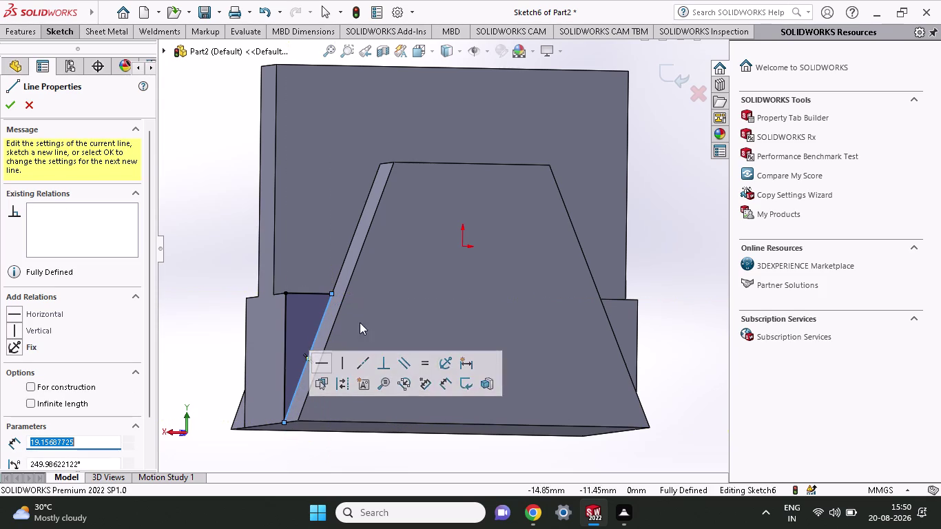
click(17, 35)
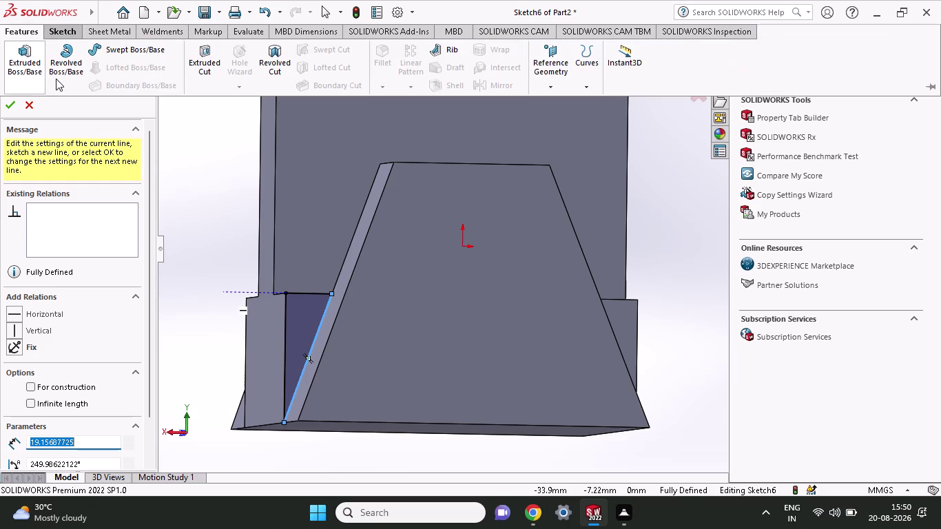
click(203, 71)
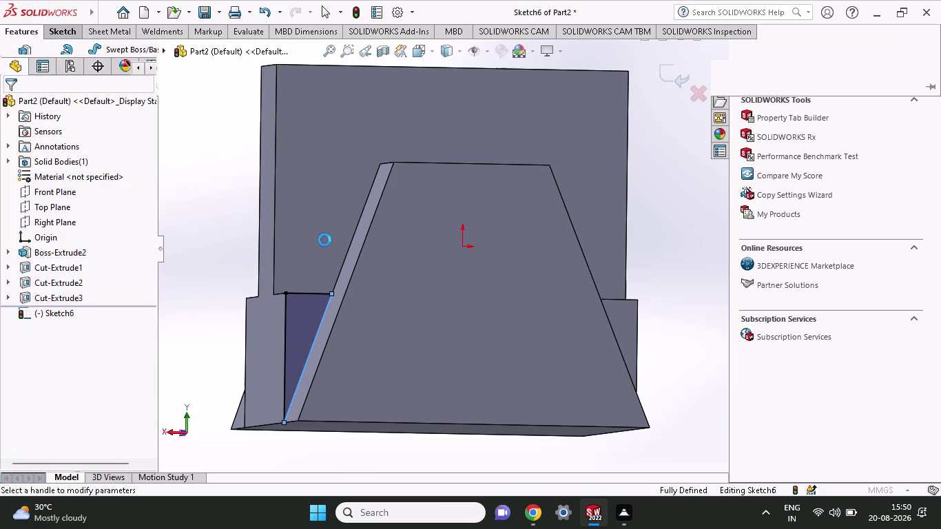
middle_drag(341, 280, 393, 173)
Drag the cut extents, extending the cut in the opposite direction as well.
scroll(down, 3)
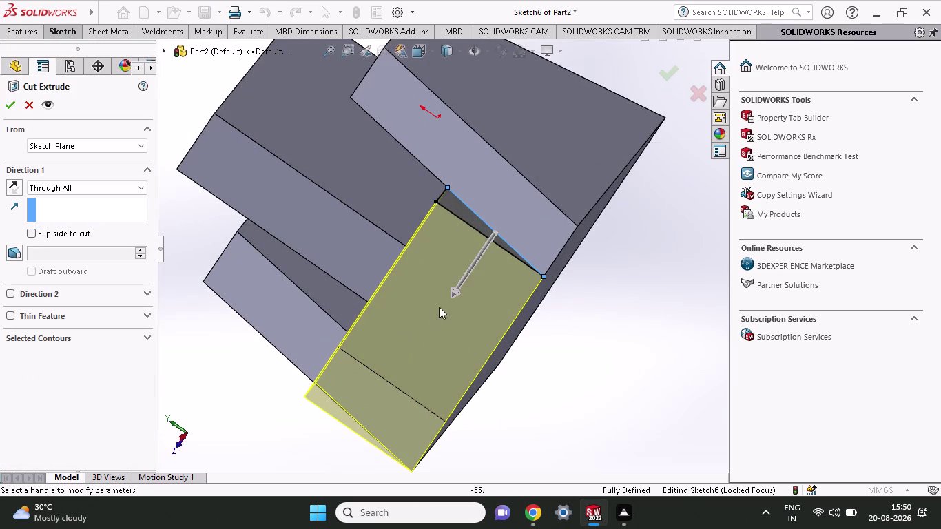
drag(452, 299, 410, 370)
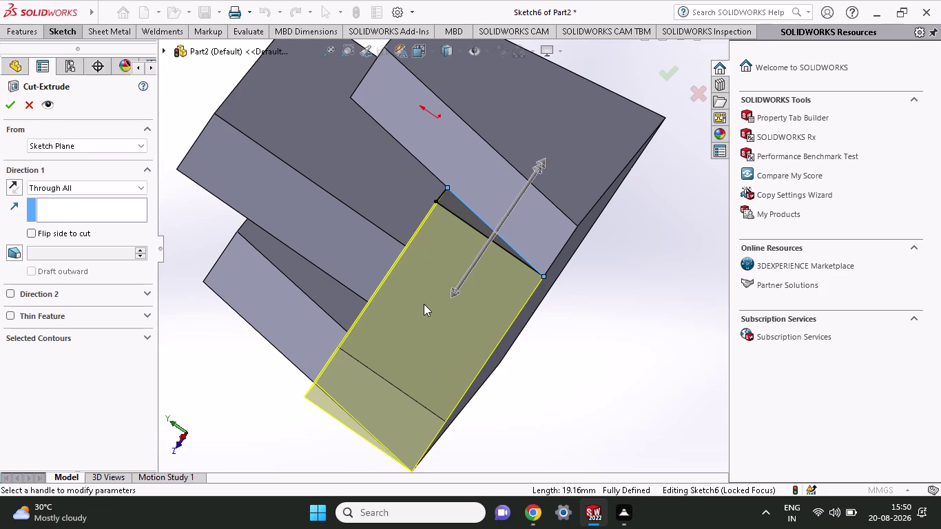
drag(454, 293, 487, 256)
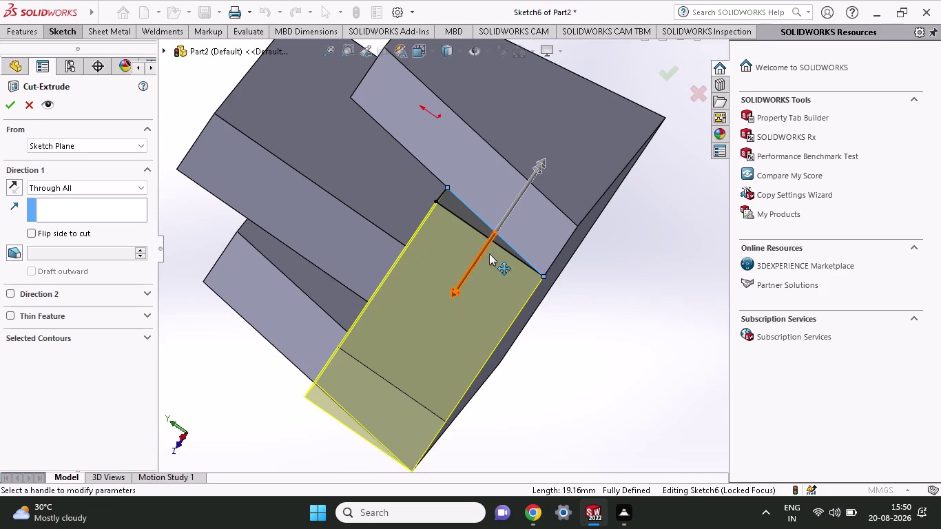
drag(486, 256, 499, 238)
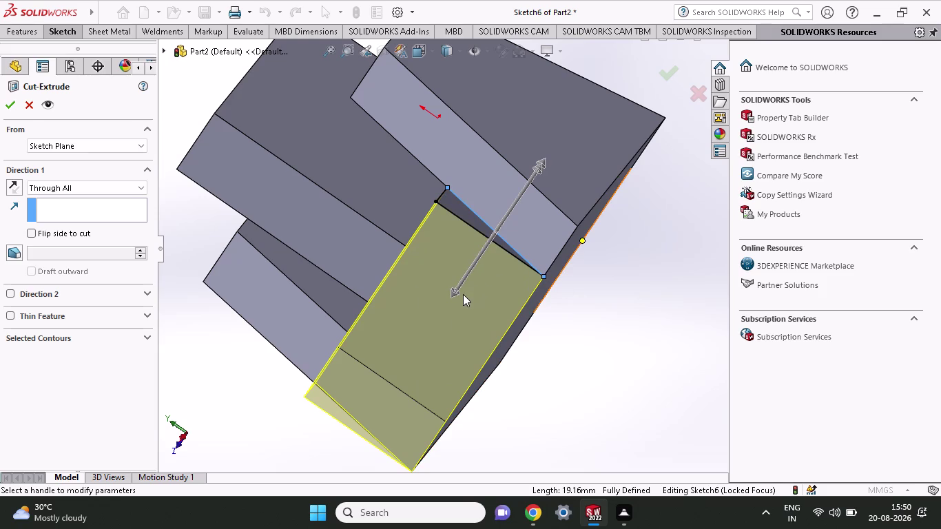
drag(455, 294, 476, 247)
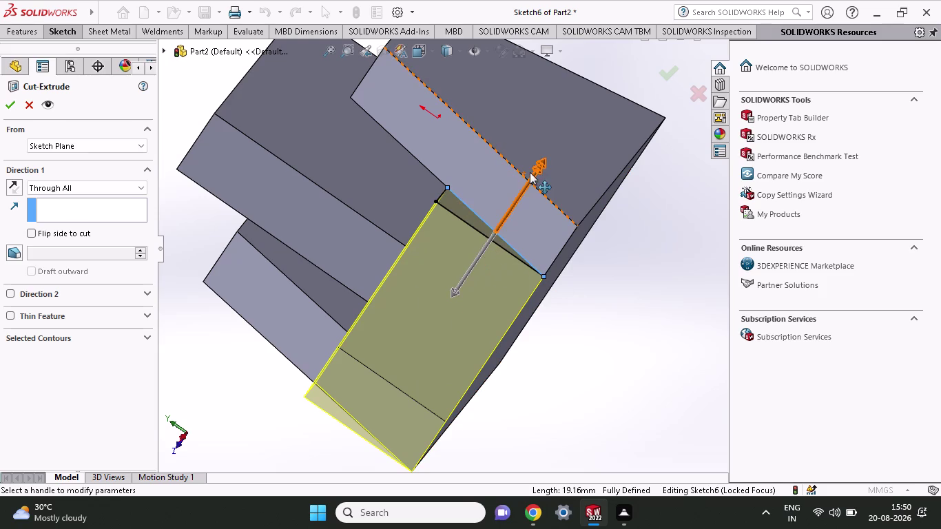
drag(530, 172, 470, 277)
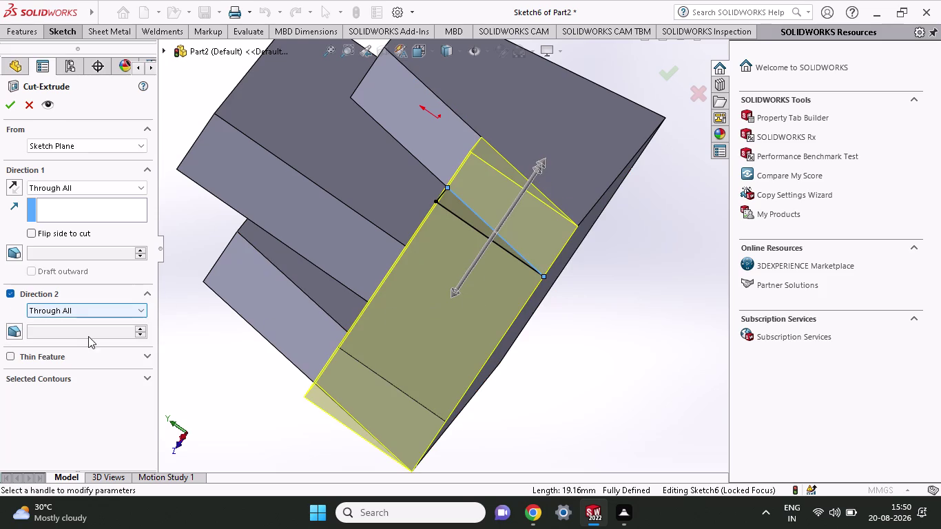
Set Direction 1 to Blind 8 mm and apply the sliver cut.
click(99, 184)
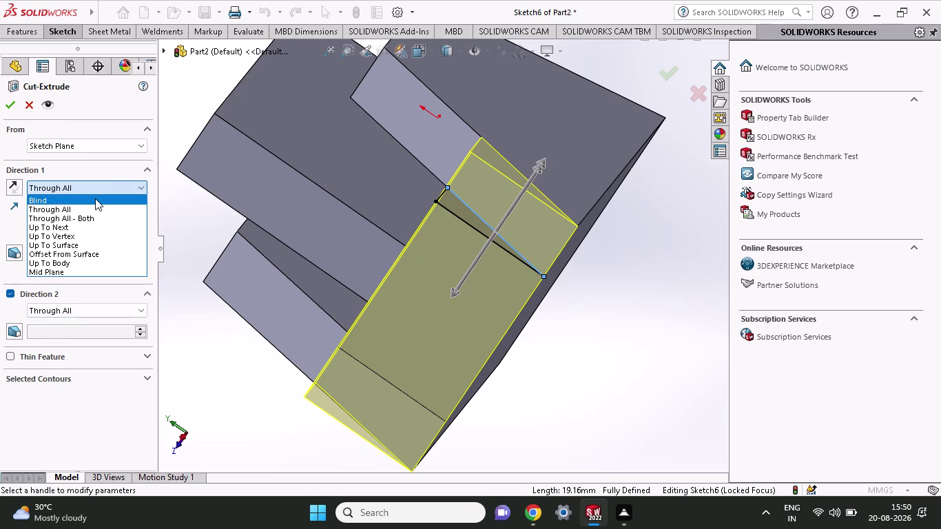
click(95, 198)
middle_drag(477, 308, 526, 333)
drag(435, 286, 459, 260)
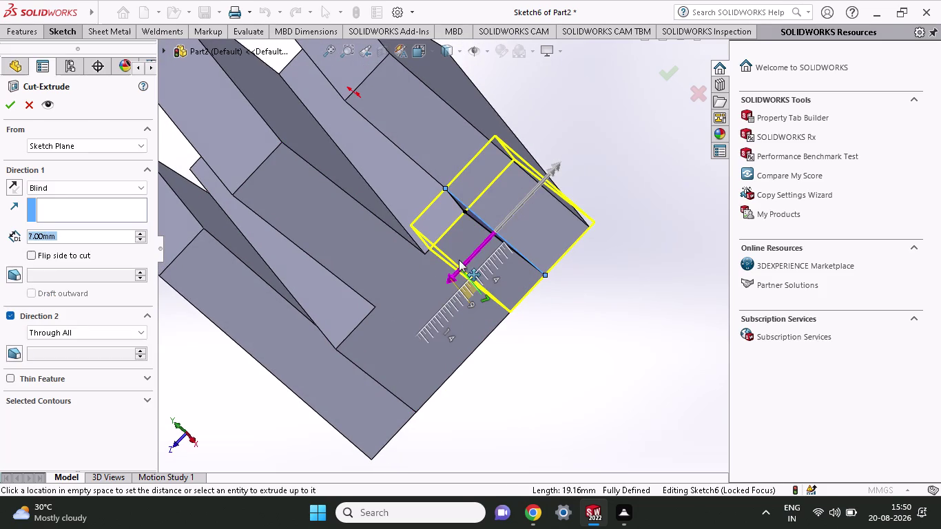
drag(459, 260, 448, 273)
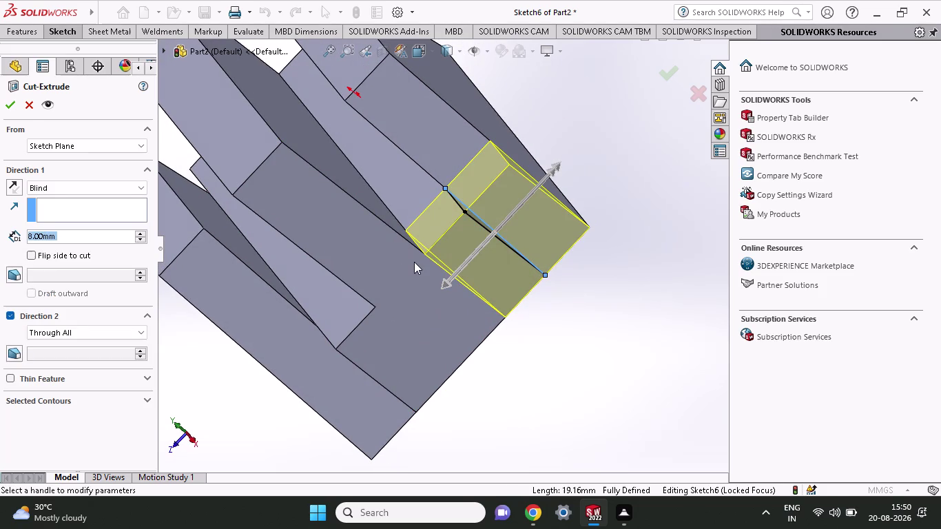
click(9, 101)
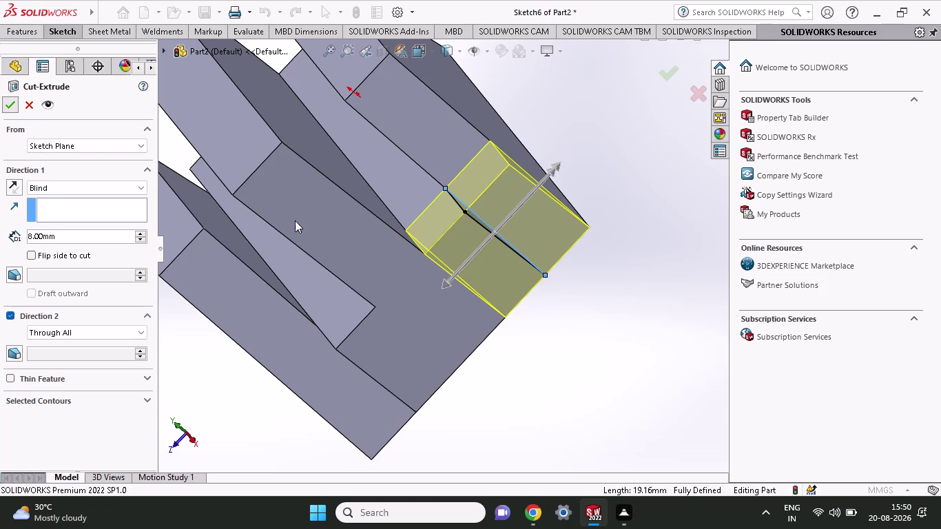
middle_drag(512, 372, 482, 297)
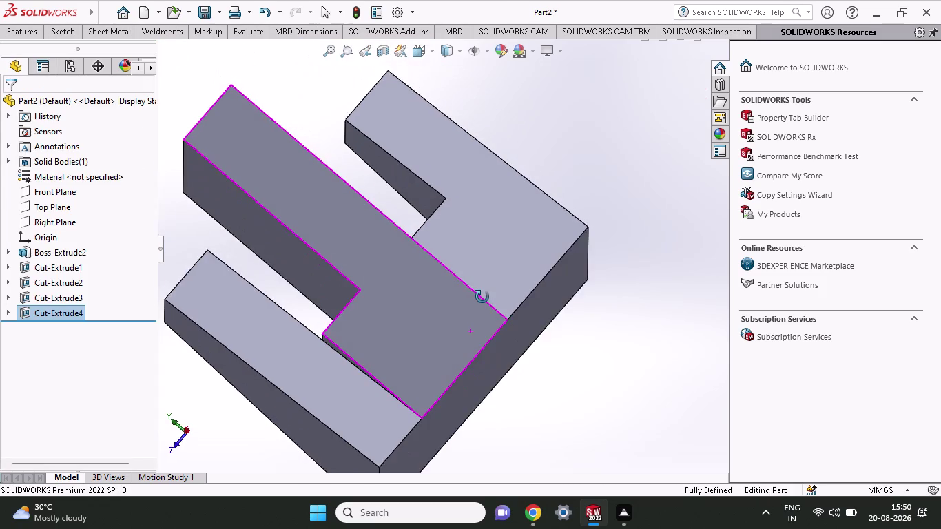
Orbit to the face holding the right-hand sliver and open Sketch7 on it.
middle_drag(482, 297, 449, 392)
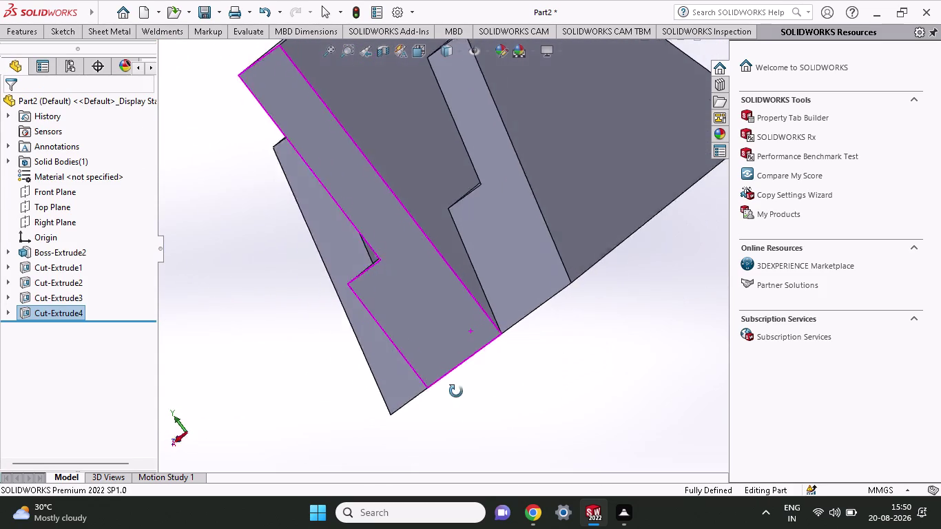
middle_drag(449, 393, 472, 386)
middle_drag(542, 250, 532, 257)
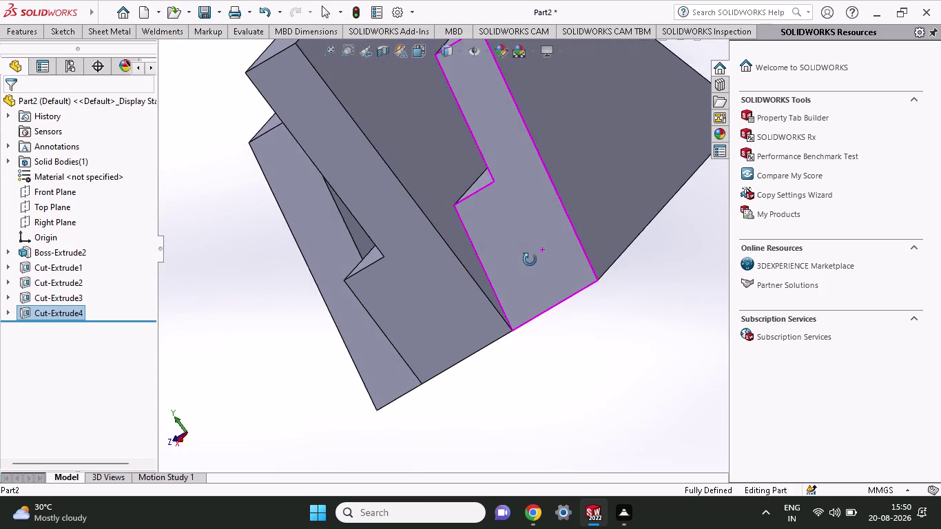
middle_drag(532, 257, 524, 244)
scroll(up, 3)
middle_drag(571, 218, 498, 285)
scroll(up, 3)
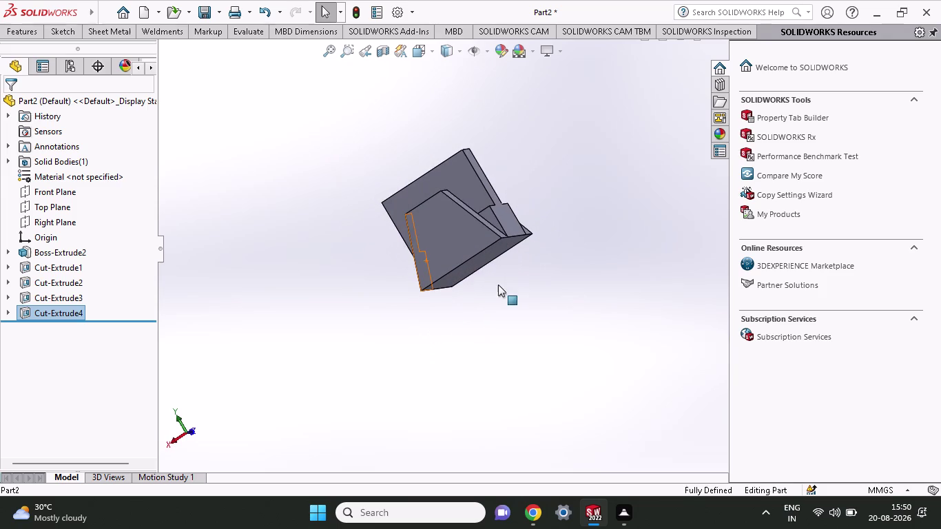
click(491, 218)
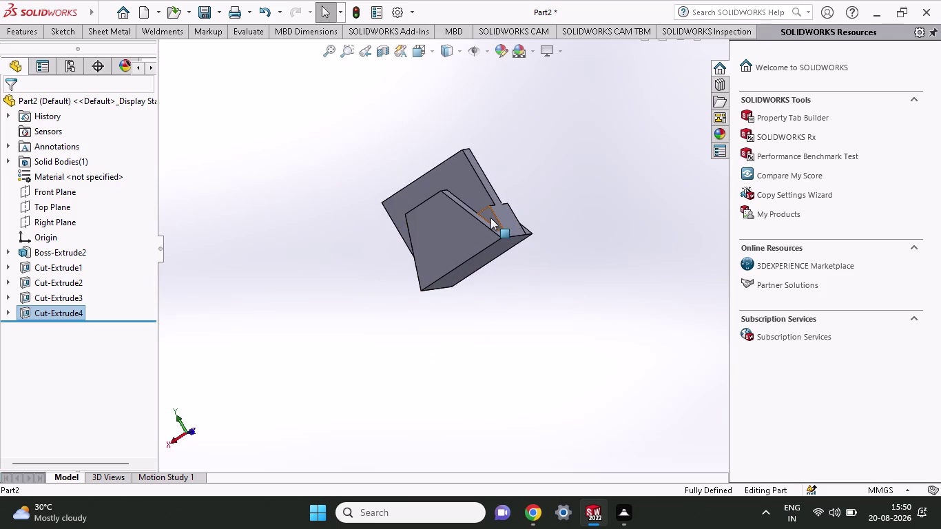
click(559, 183)
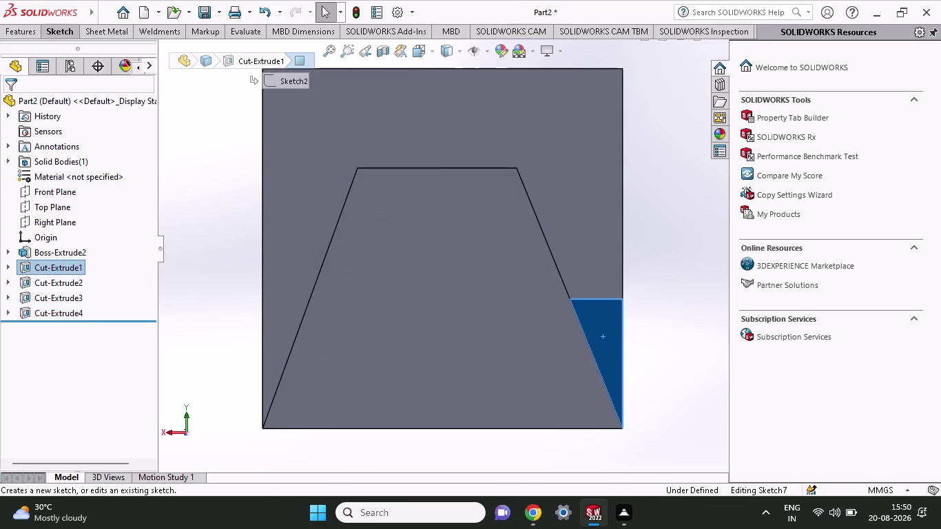
Trace a closed triangle along the slanted edge, right edge and bottom-right corner.
click(58, 28)
click(95, 52)
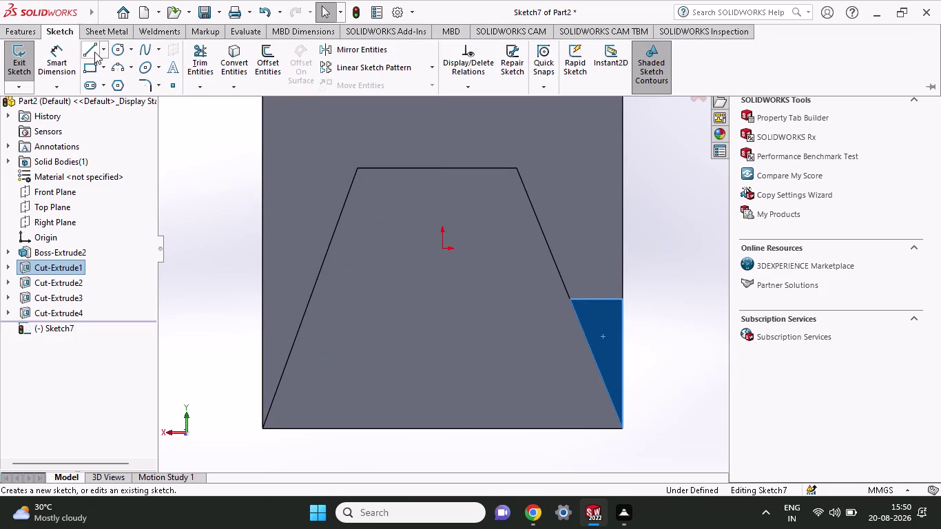
click(570, 300)
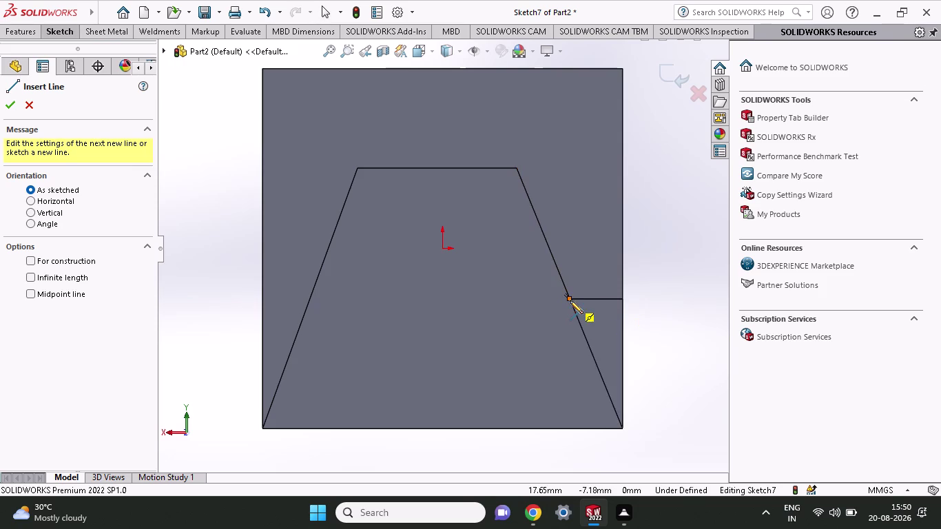
click(623, 299)
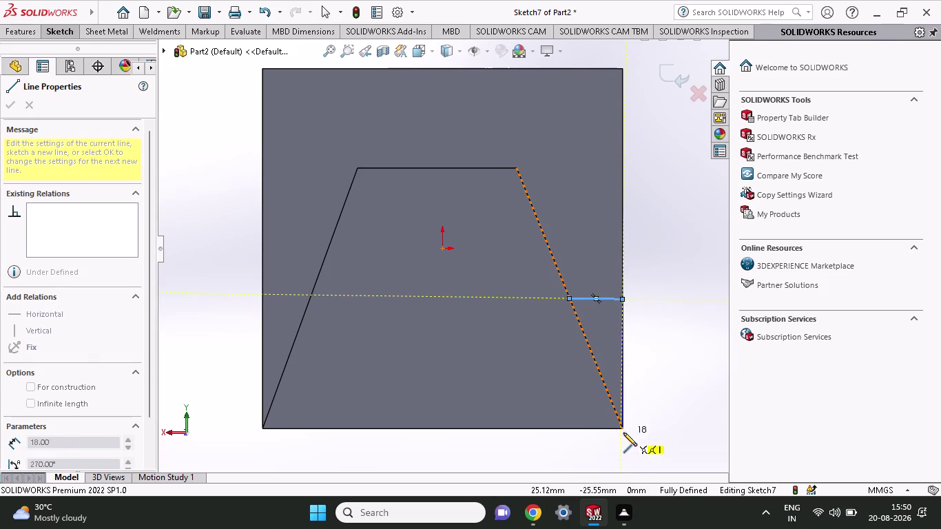
click(620, 426)
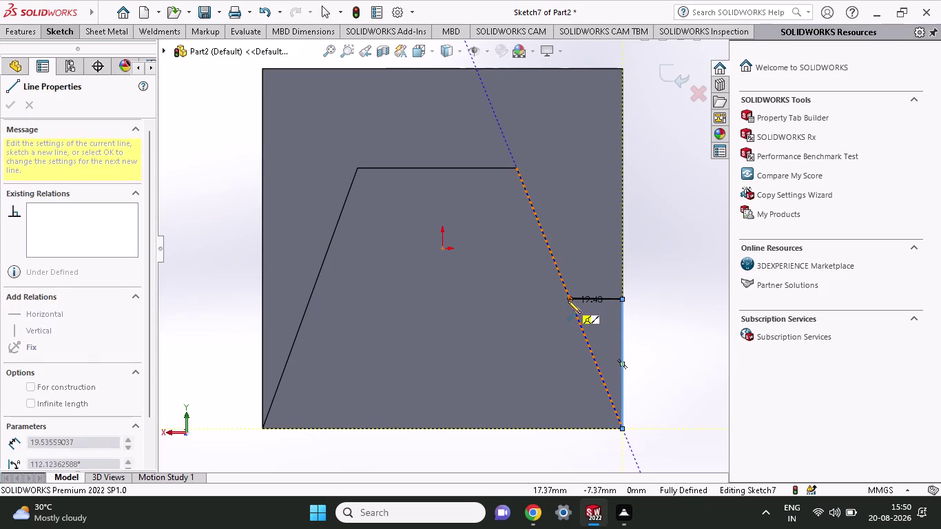
click(567, 300)
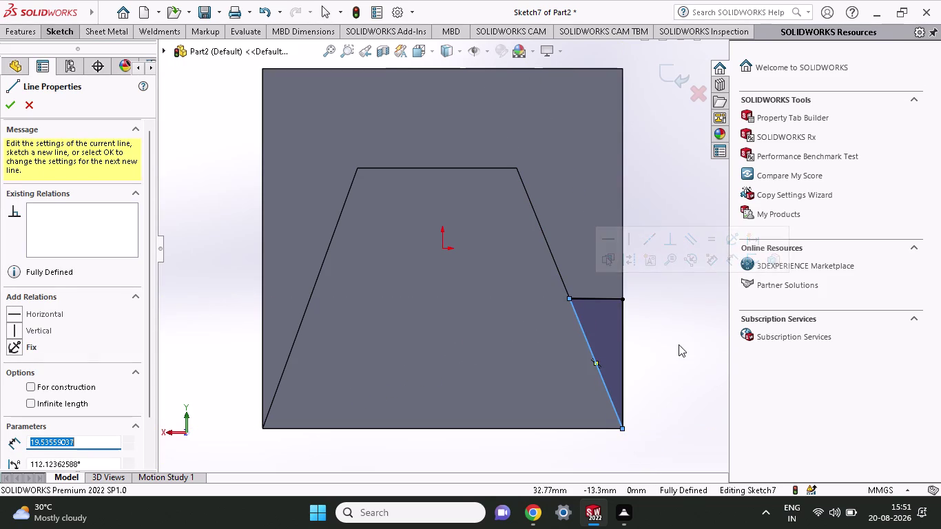
Finish the triangle sketch and preview an Extruded Cut in 3D.
click(8, 26)
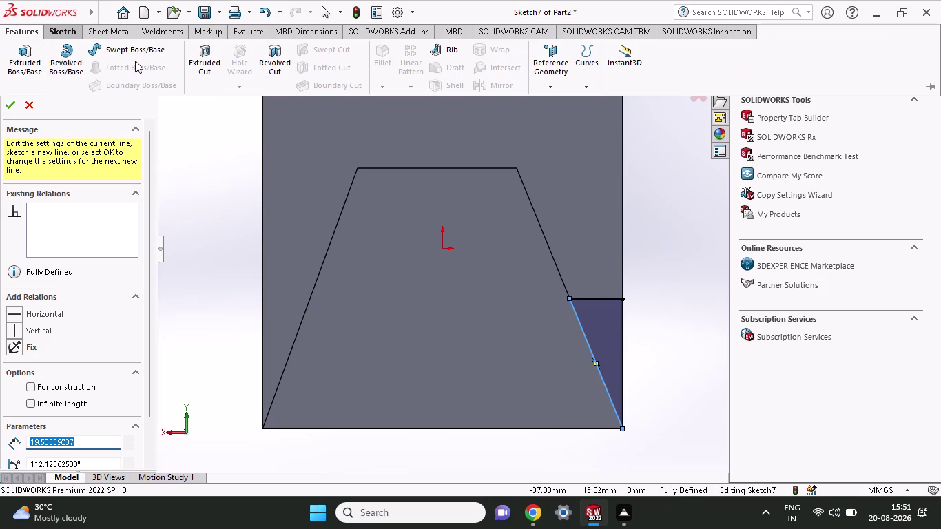
click(206, 59)
middle_drag(636, 292, 603, 312)
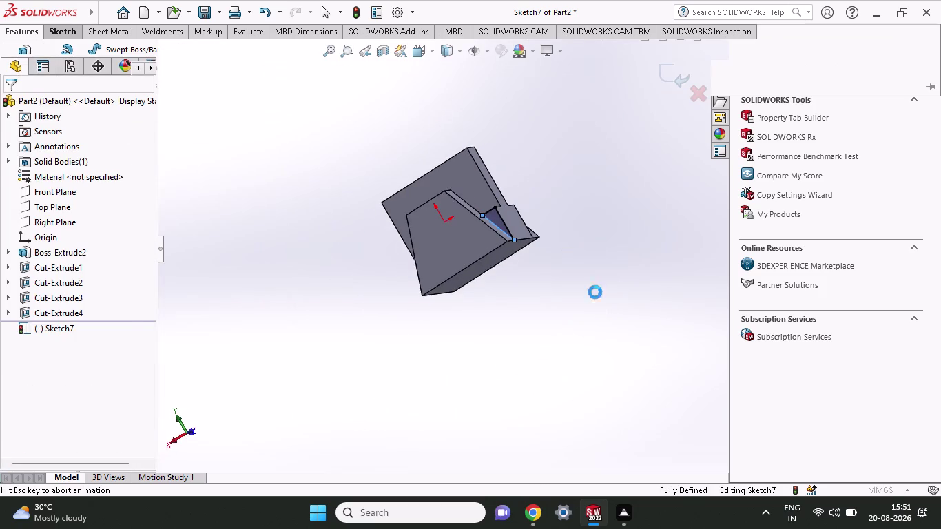
scroll(down, 3)
Try an Up To Vertex end condition and a reversed direction for the cut.
scroll(down, 3)
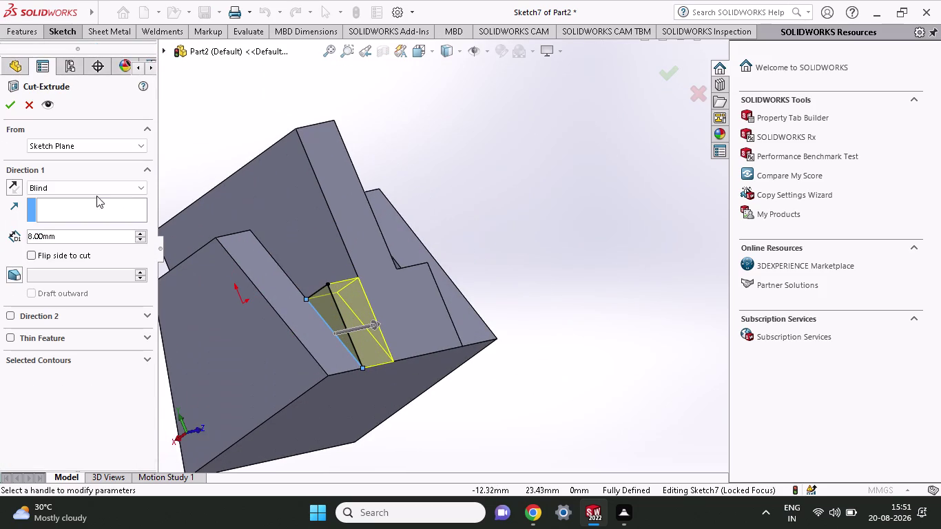
click(94, 187)
click(78, 233)
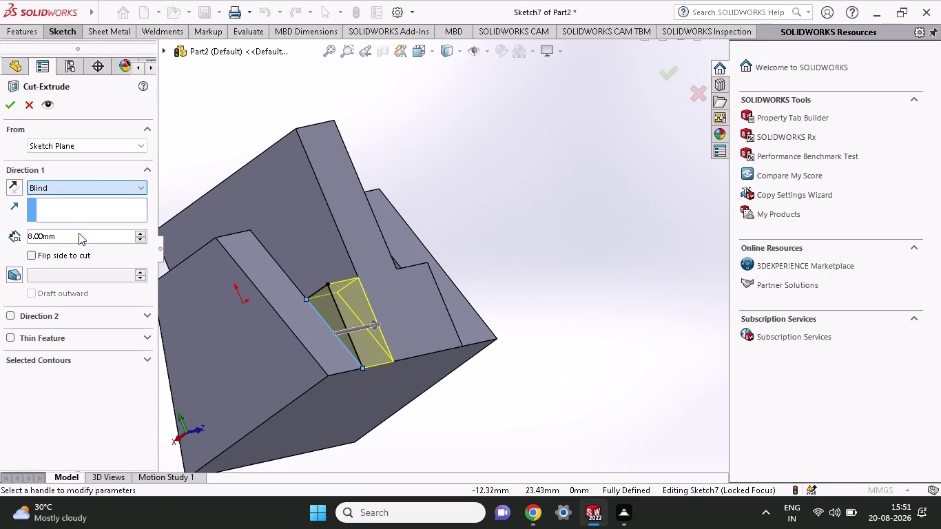
click(66, 185)
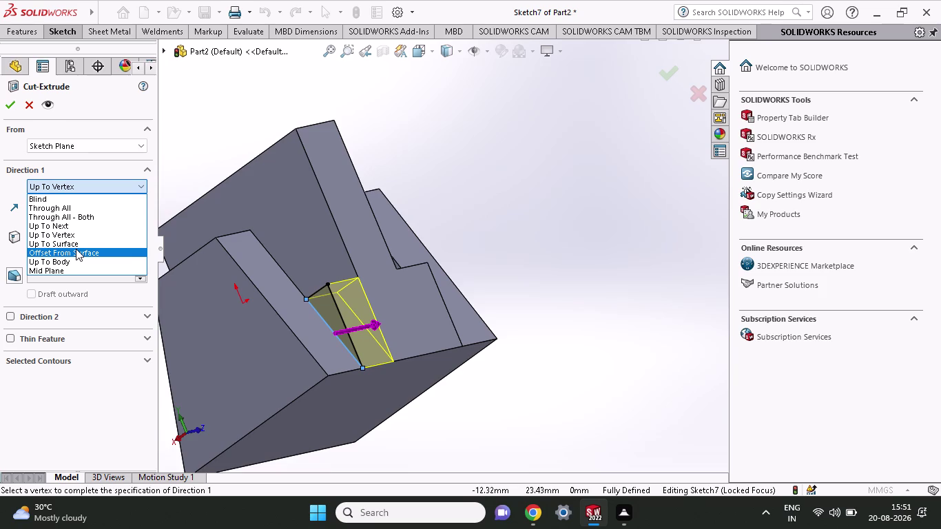
click(76, 246)
middle_drag(296, 262, 302, 289)
click(536, 242)
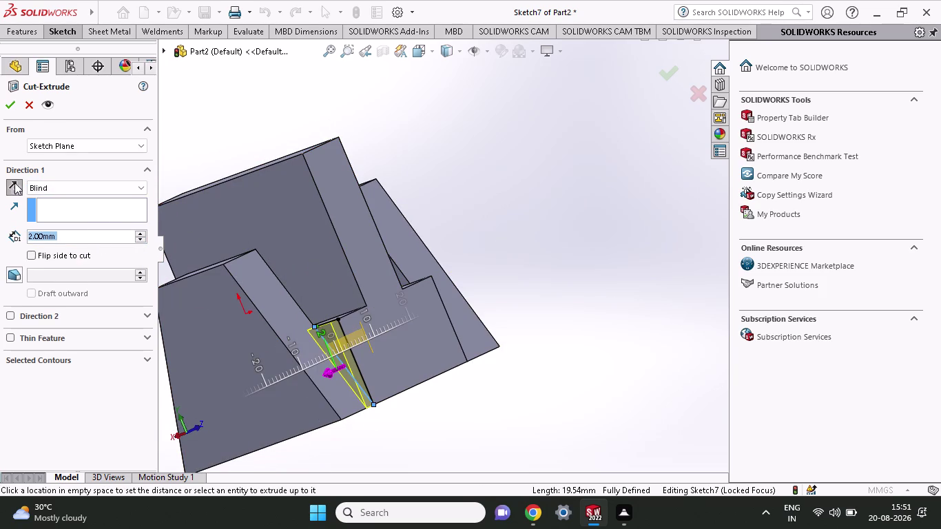
click(19, 101)
click(26, 108)
middle_drag(538, 245, 585, 272)
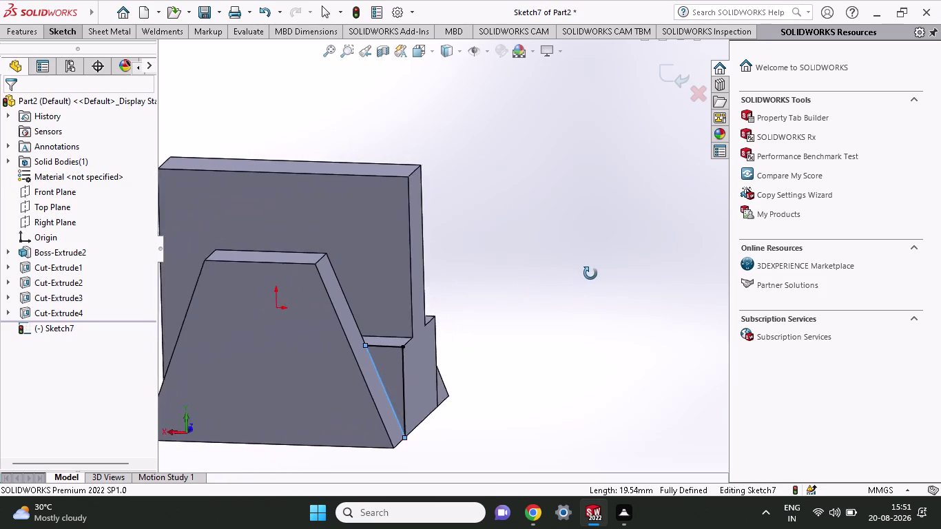
middle_drag(585, 272, 591, 273)
scroll(up, 3)
scroll(down, 3)
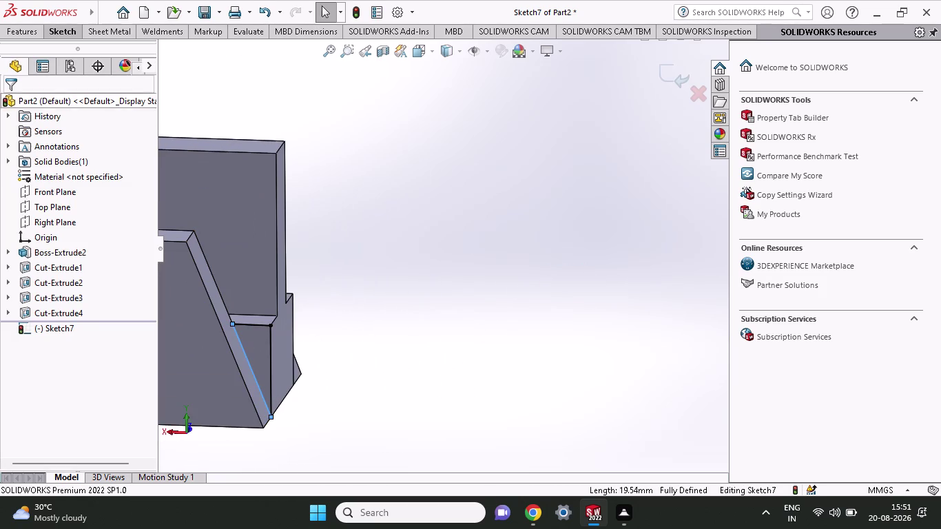
Apply the Extruded Cut at Blind 8.00 mm, creating Cut-Extrude5.
click(11, 31)
click(184, 64)
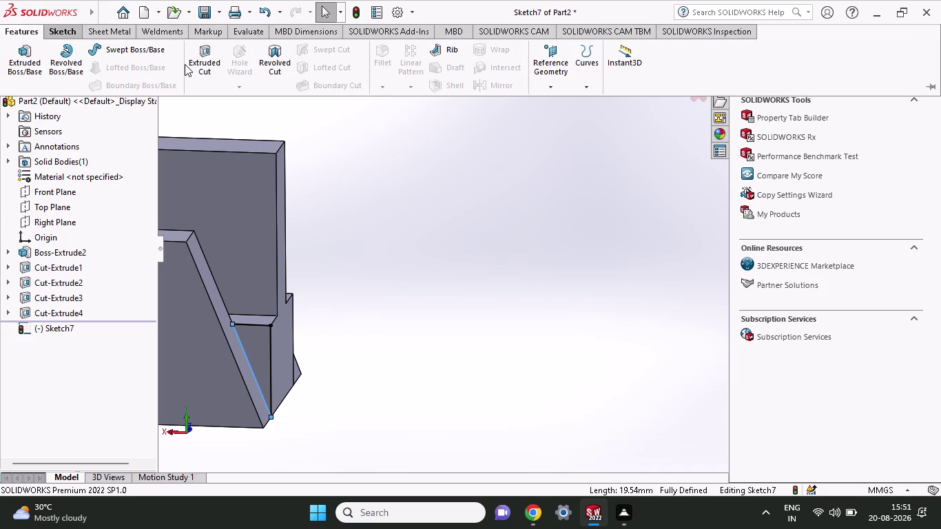
click(201, 64)
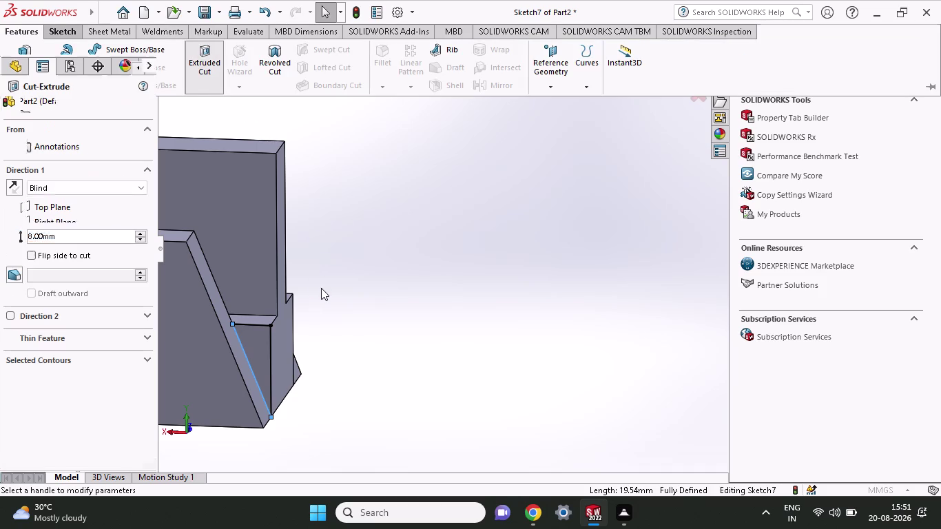
scroll(down, 3)
middle_drag(306, 326, 260, 344)
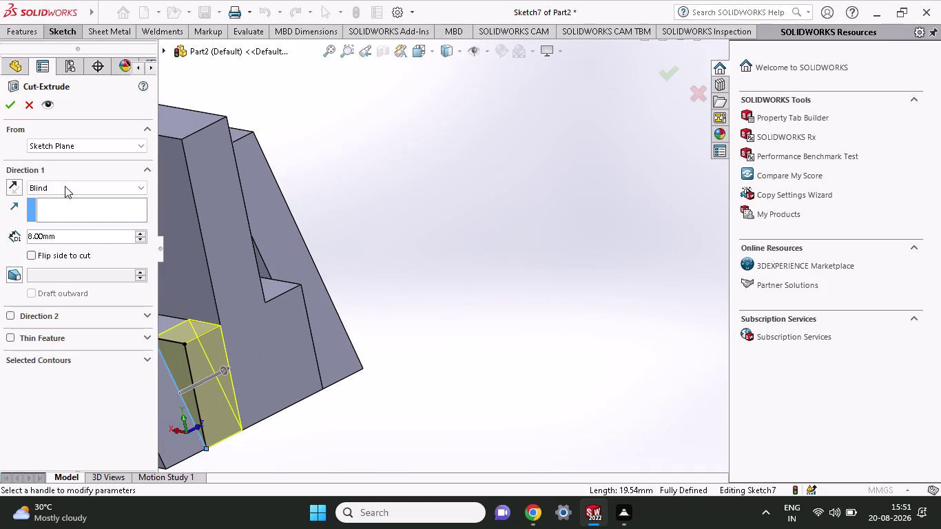
click(9, 106)
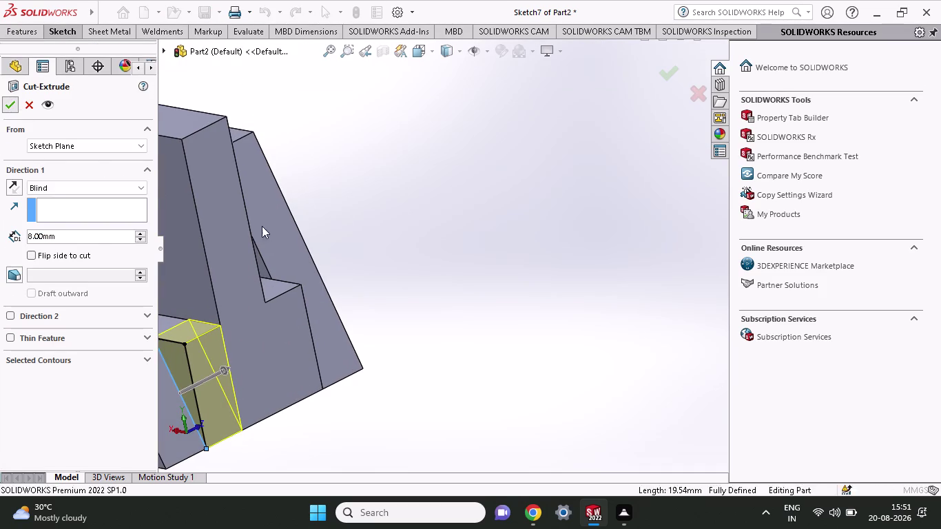
middle_drag(404, 266, 290, 331)
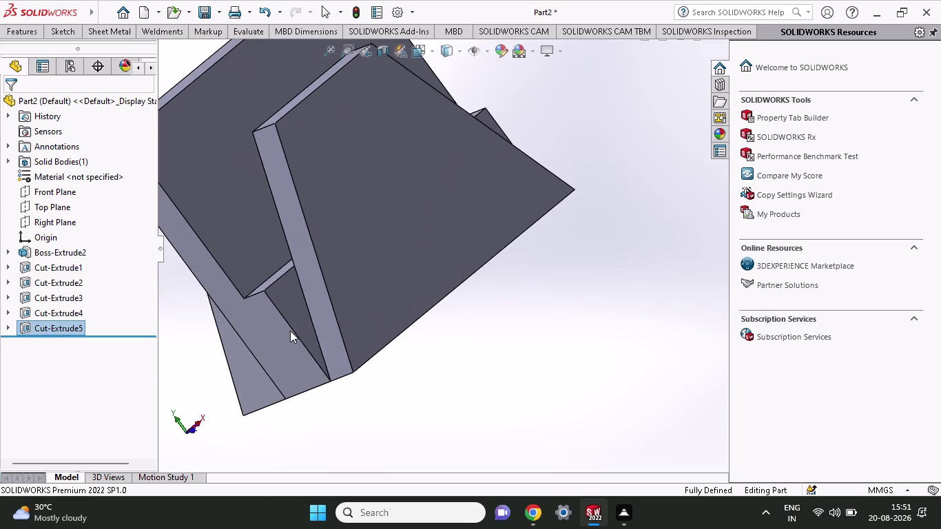
Sketch a closed triangle outlining the left sliver on the block face.
click(295, 316)
click(352, 273)
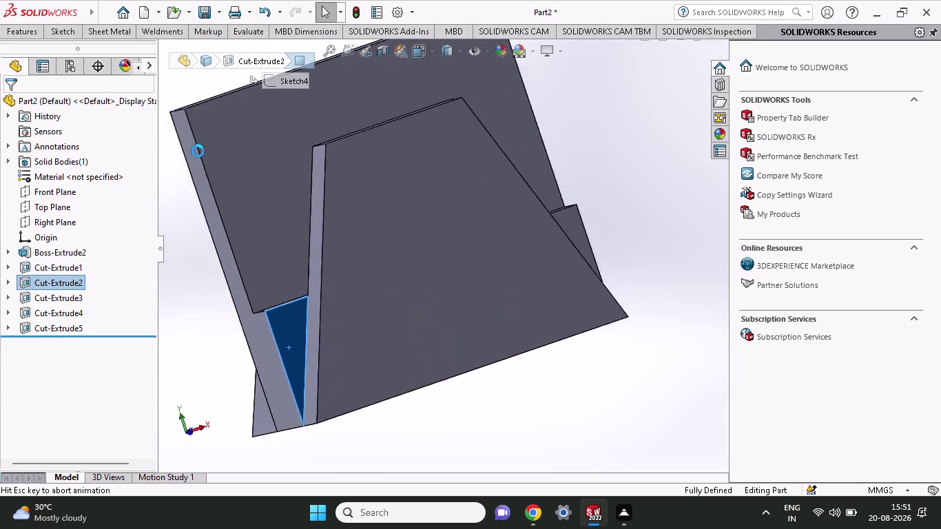
click(69, 39)
click(95, 56)
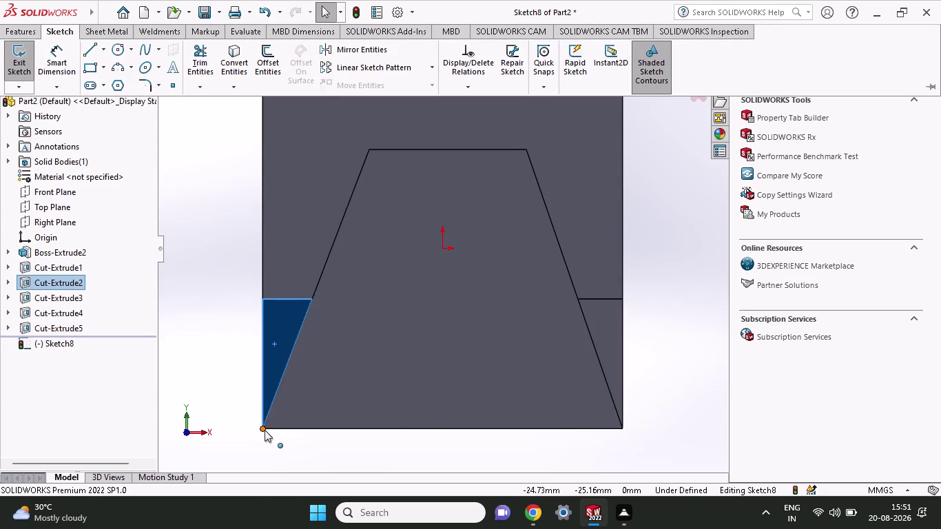
click(93, 51)
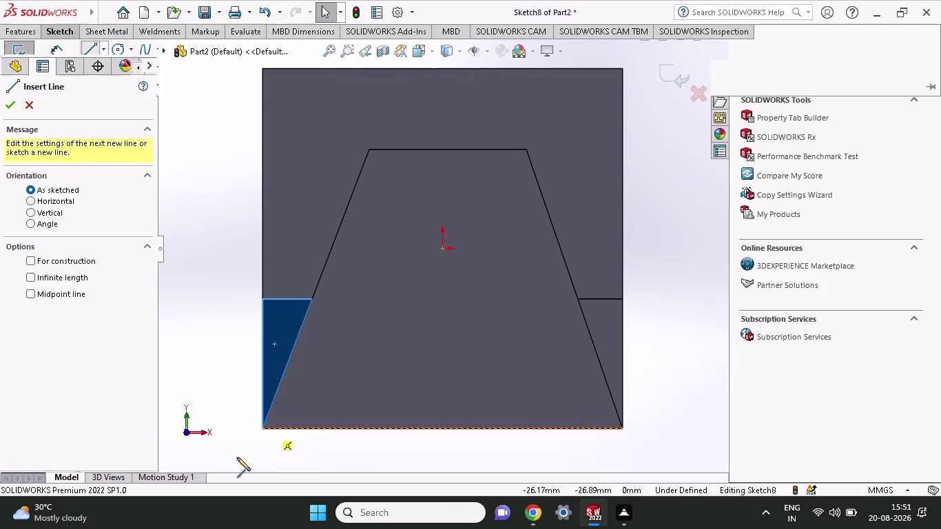
click(264, 431)
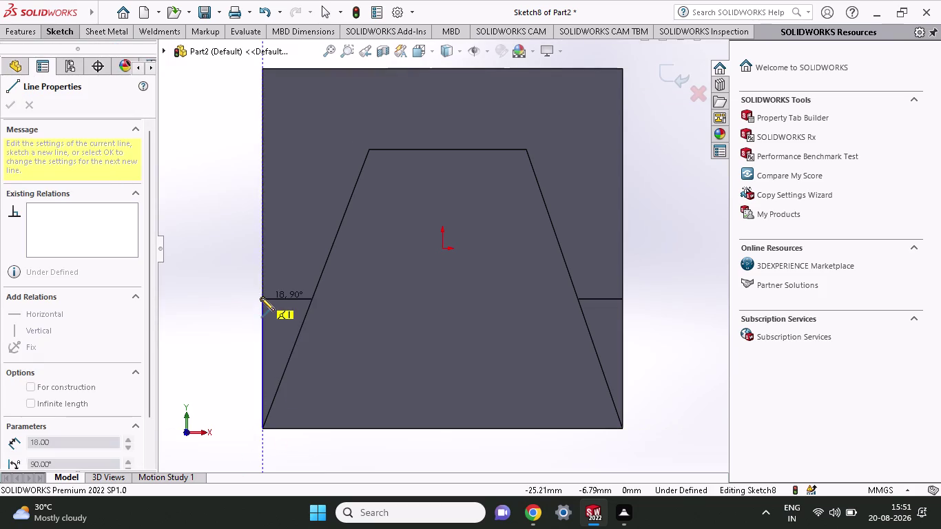
click(261, 297)
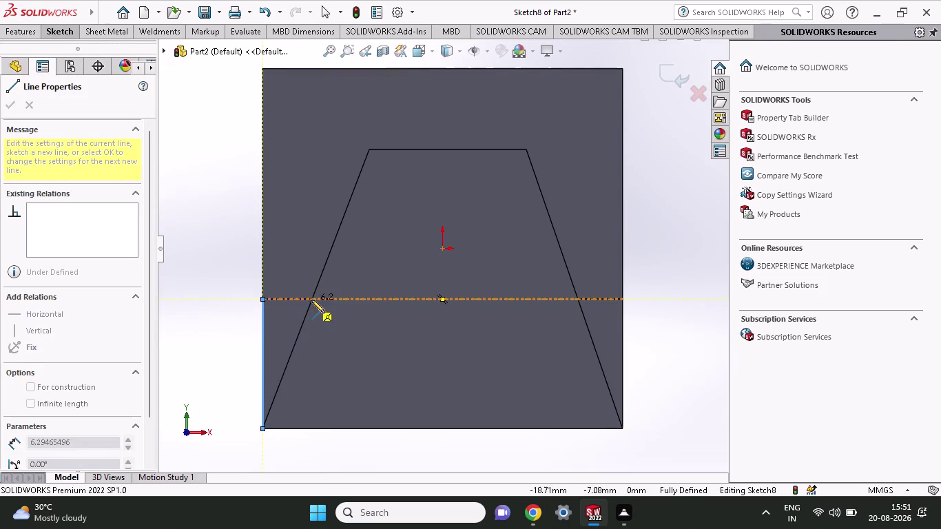
click(311, 299)
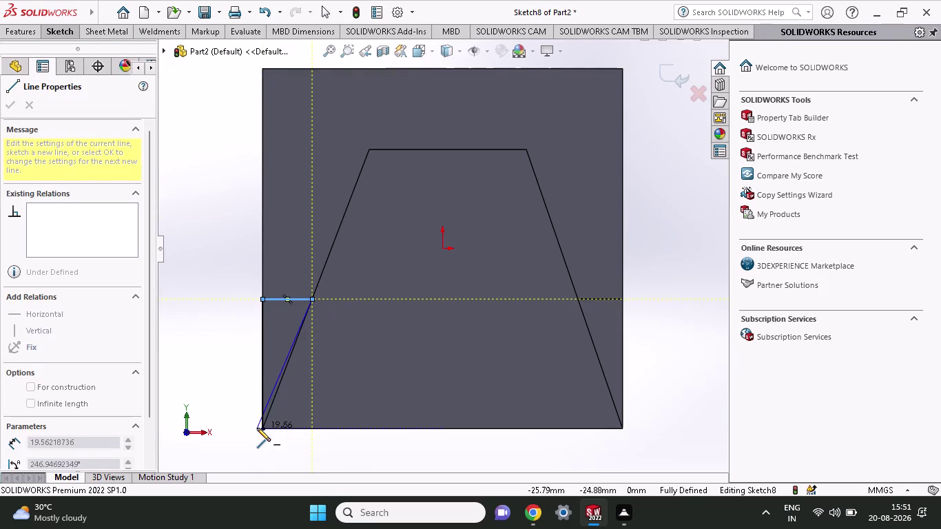
click(263, 428)
right_click(214, 383)
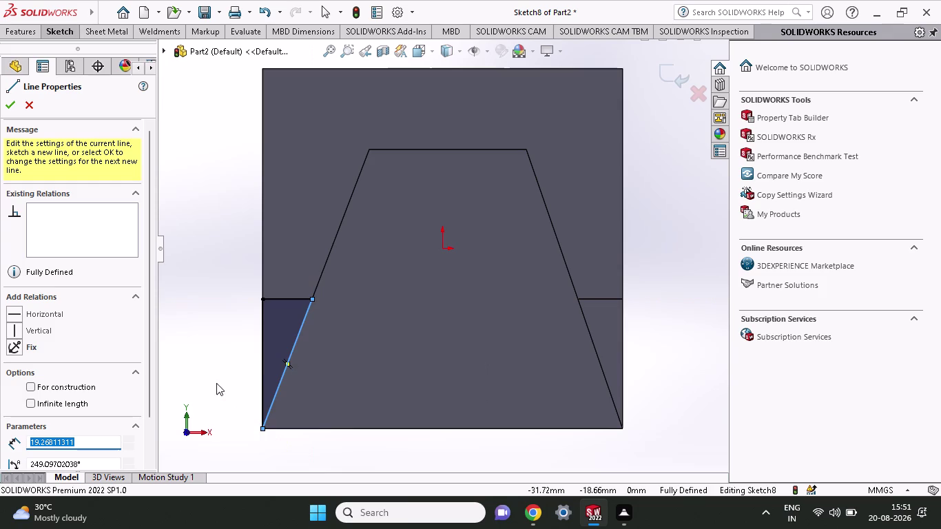
click(219, 390)
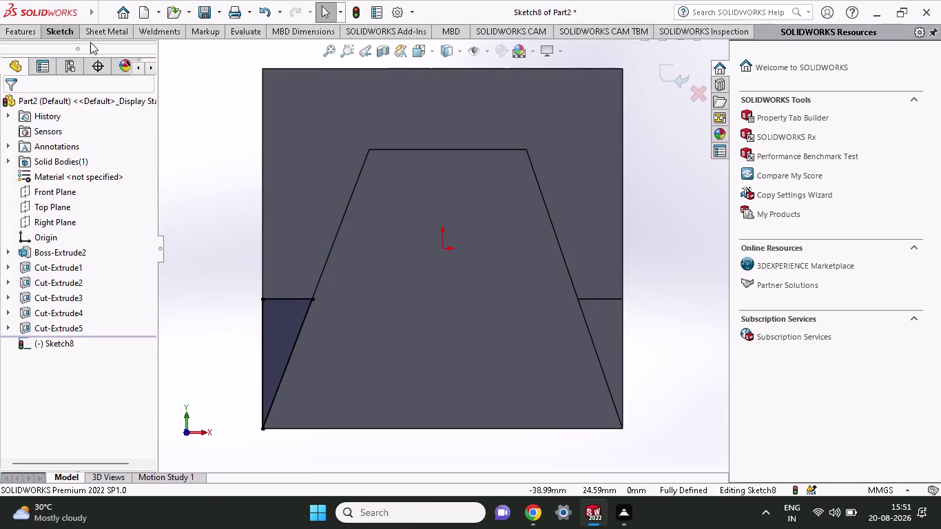
Sketch a second closed triangle outlining the right sliver.
click(64, 28)
click(84, 49)
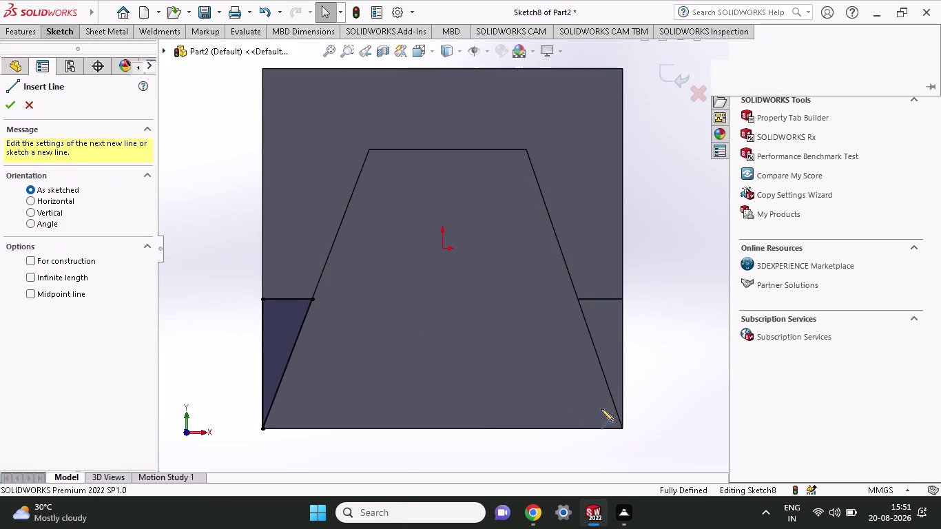
click(622, 428)
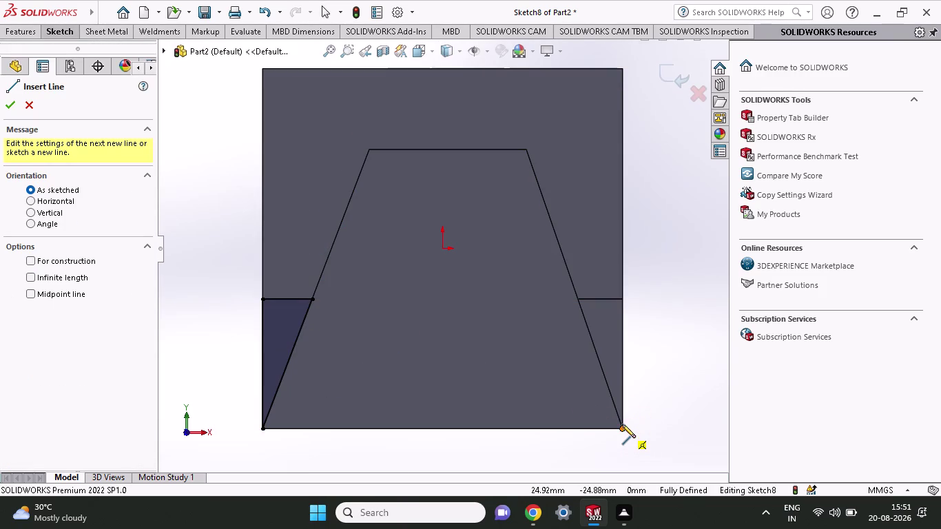
click(622, 298)
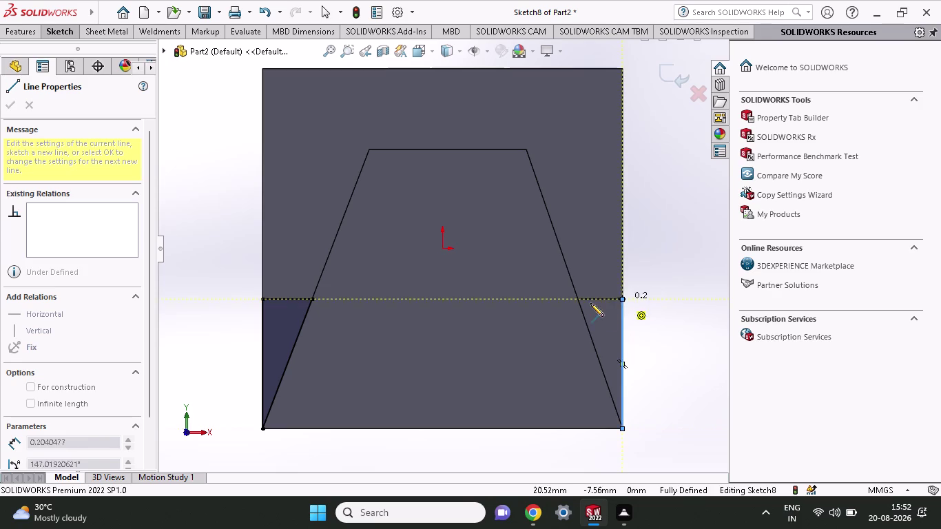
click(580, 298)
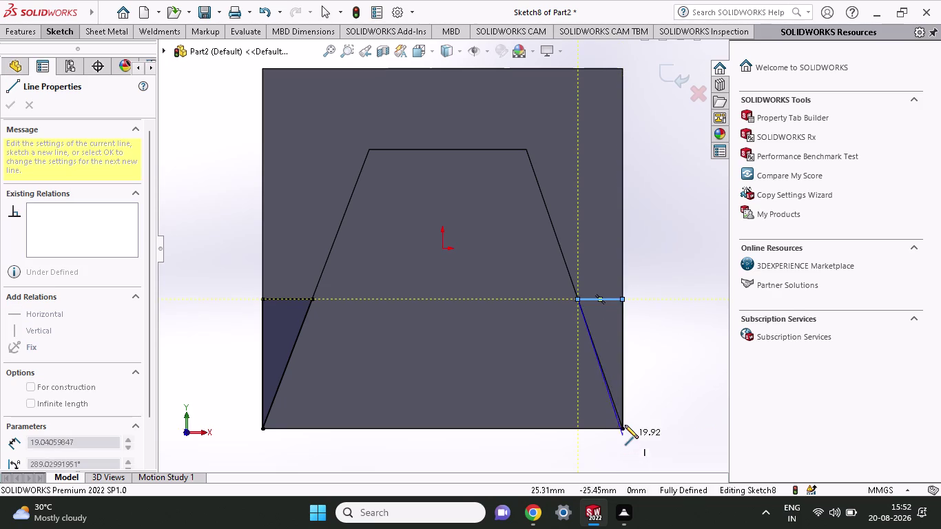
click(620, 430)
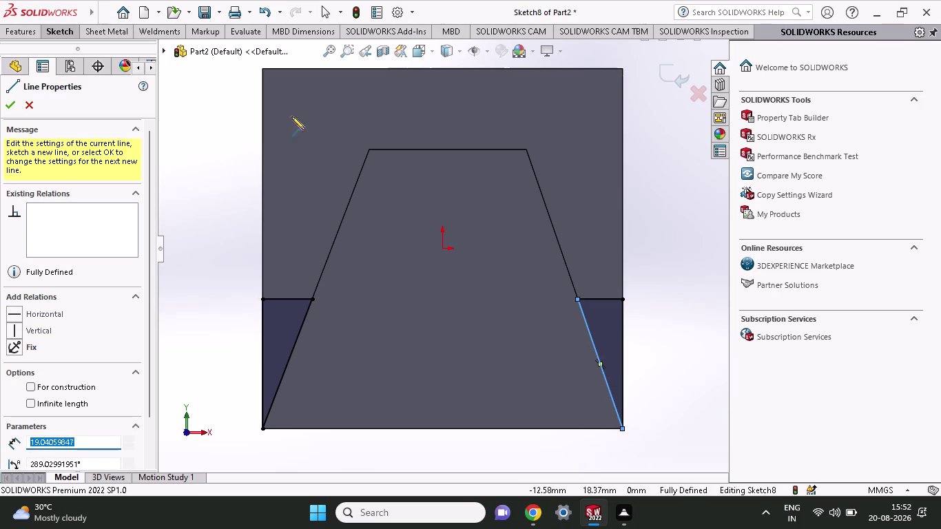
Extrude-cut both triangle regions Blind 8 mm deep, creating Cut-Extrude6.
click(16, 34)
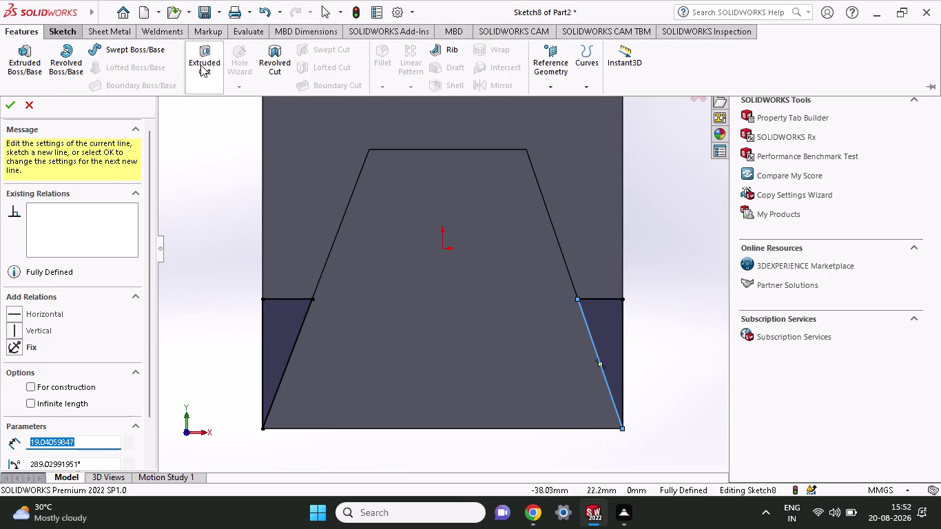
click(201, 65)
middle_drag(221, 187, 261, 216)
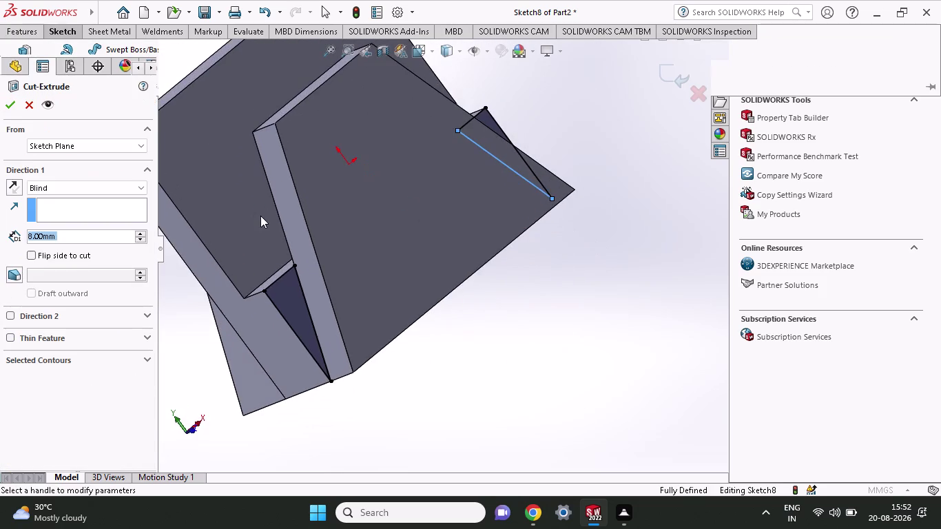
click(2, 108)
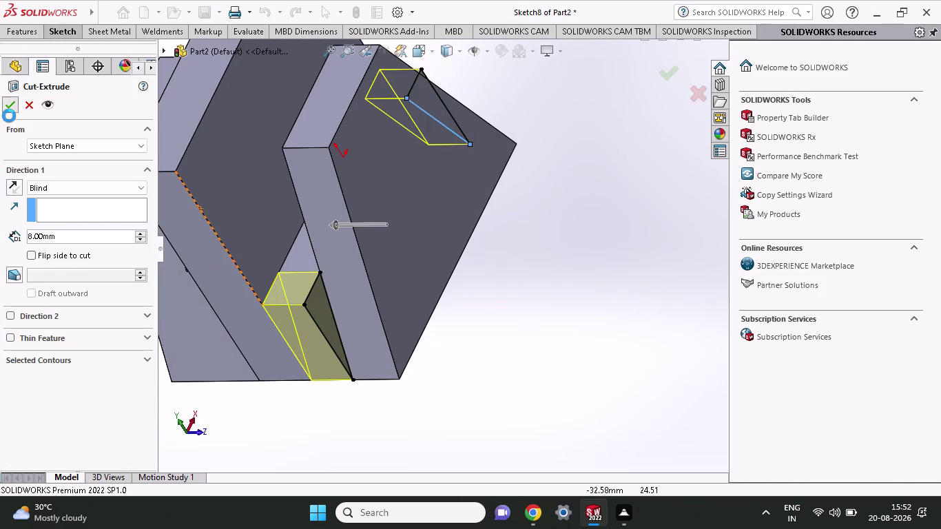
scroll(up, 3)
middle_drag(520, 372, 606, 334)
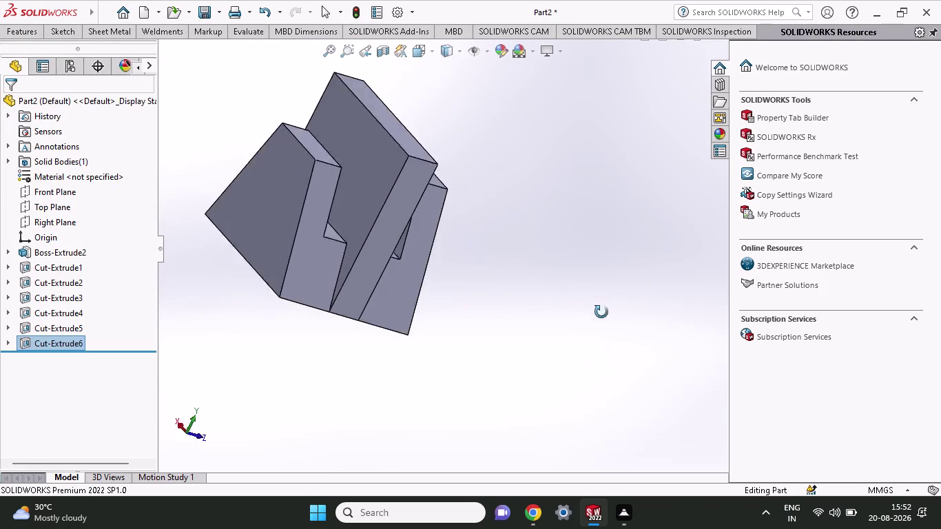
middle_drag(606, 334, 553, 260)
middle_drag(556, 265, 570, 281)
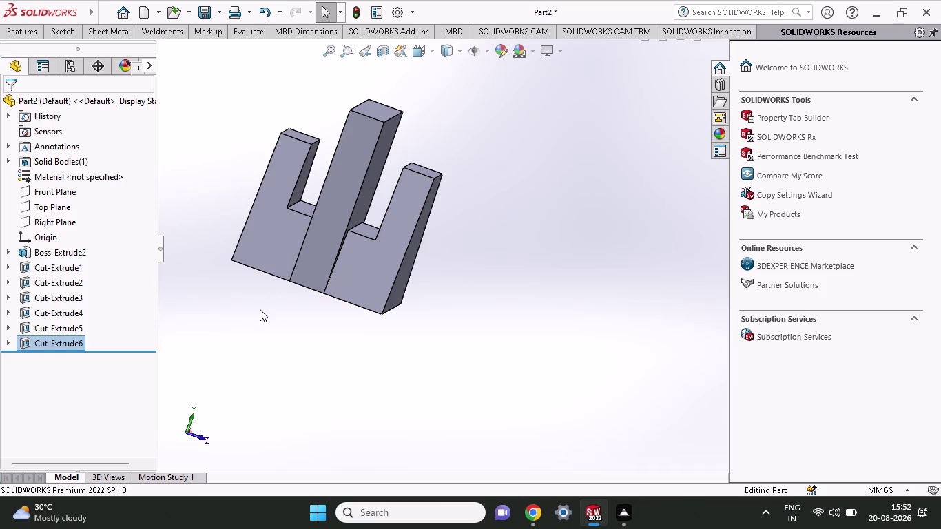
middle_drag(458, 325, 454, 325)
scroll(up, 3)
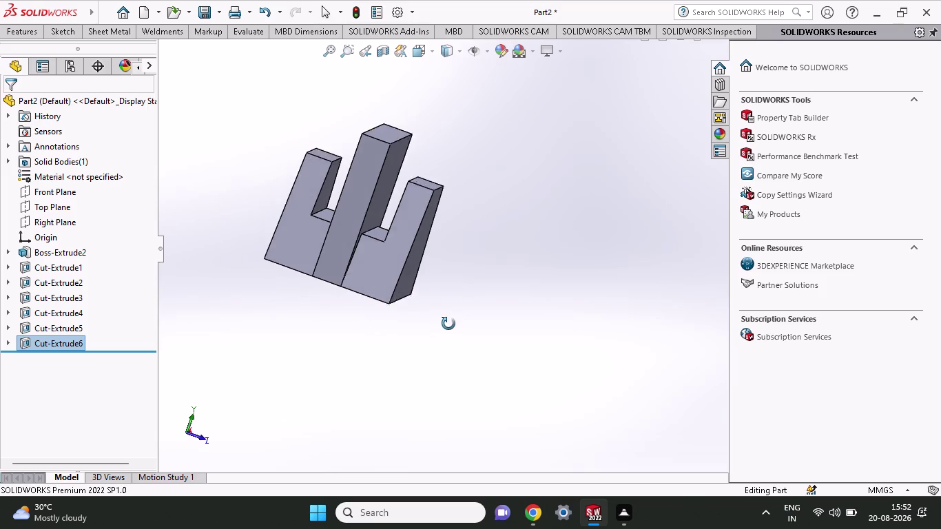
middle_drag(453, 325, 366, 299)
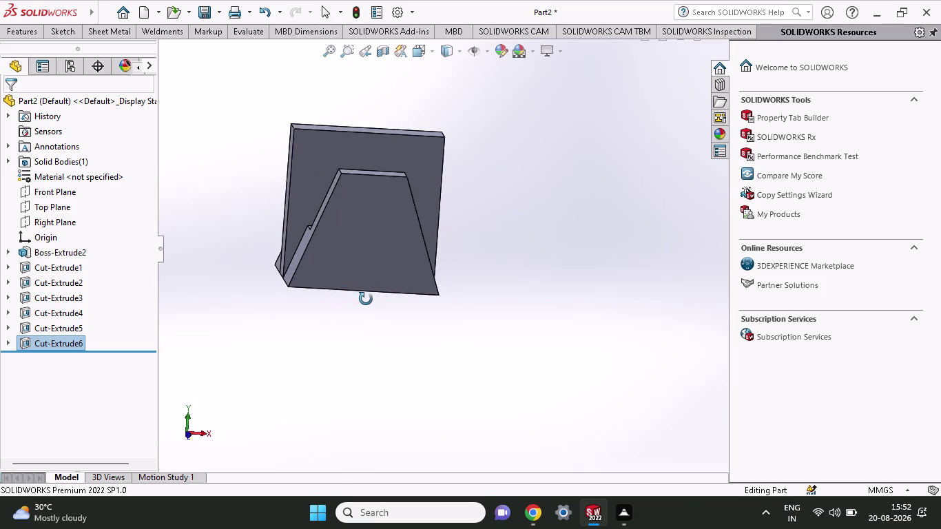
middle_drag(365, 299, 363, 290)
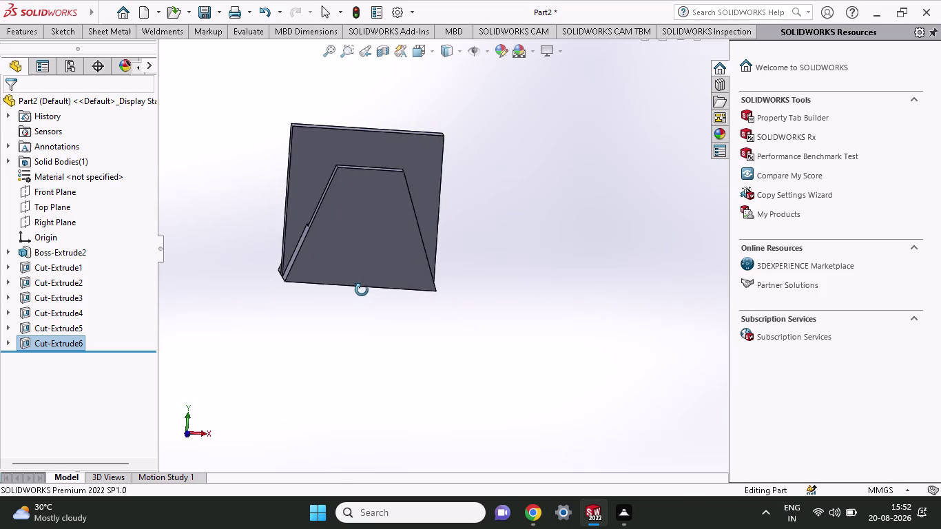
middle_drag(363, 290, 358, 290)
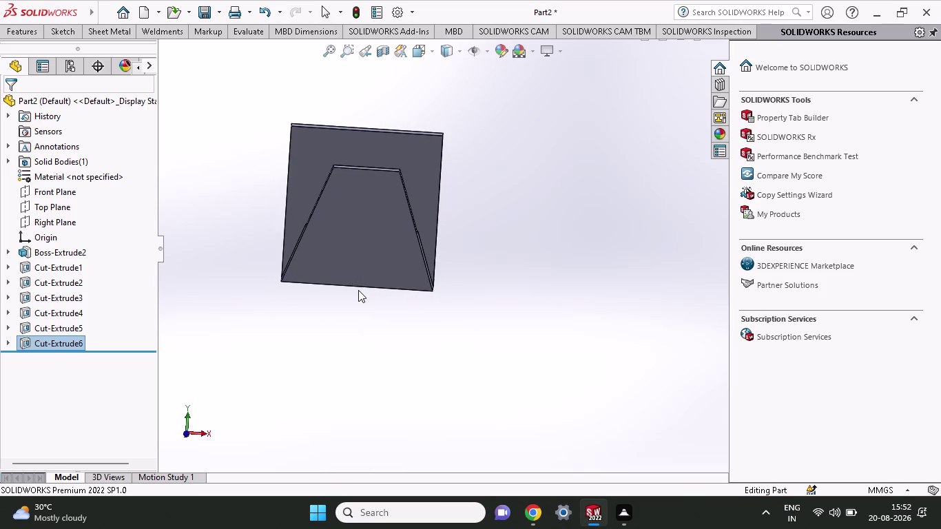
middle_drag(358, 290, 433, 306)
scroll(up, 3)
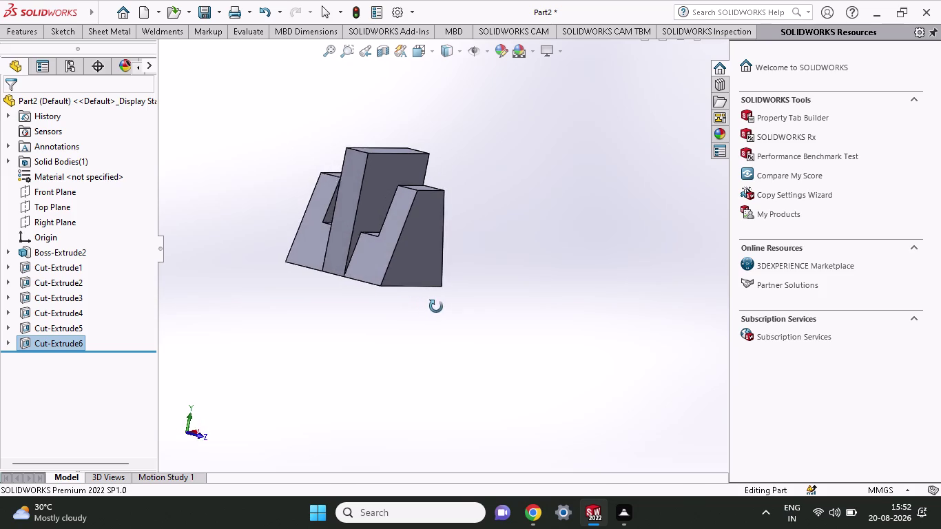
middle_drag(433, 306, 456, 312)
scroll(down, 3)
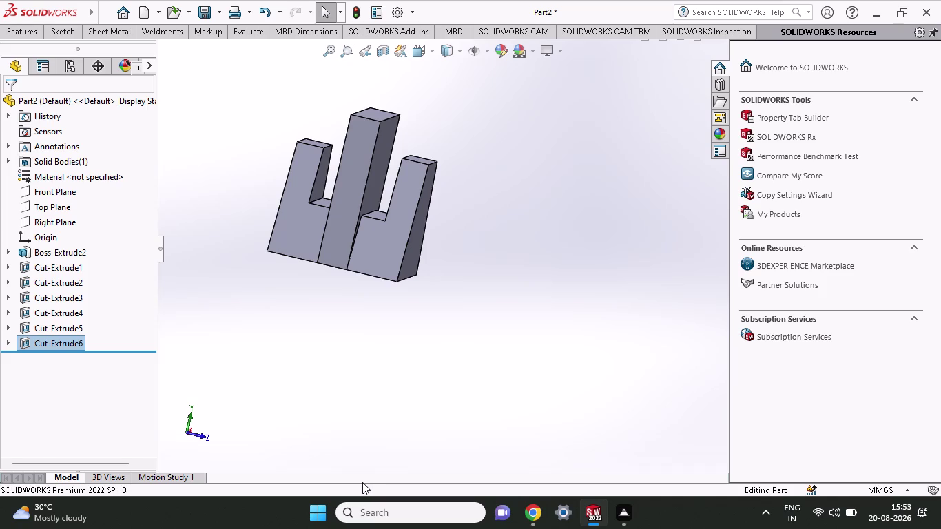
middle_drag(568, 348, 480, 328)
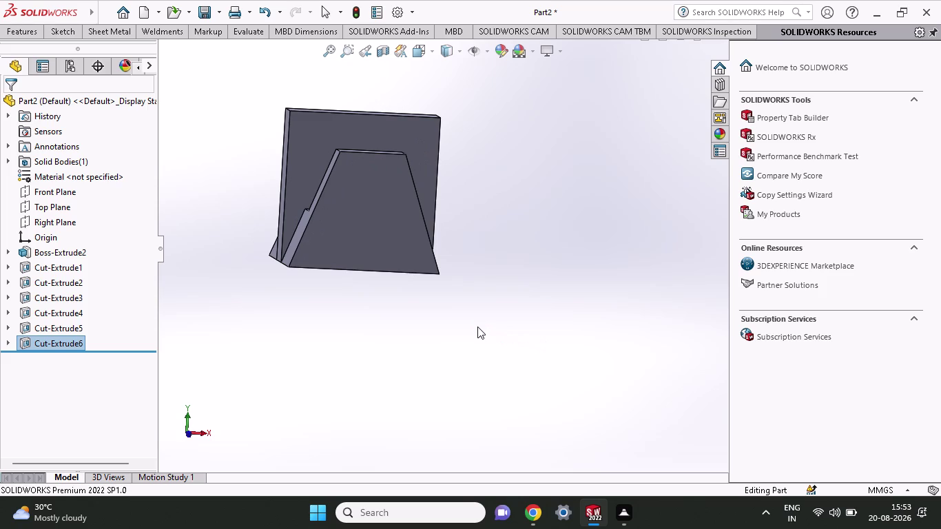
middle_drag(465, 324, 567, 324)
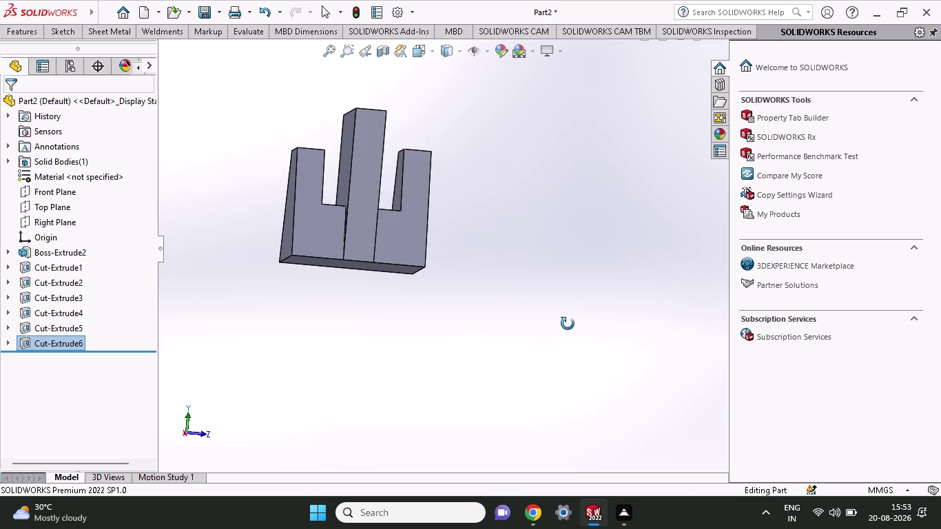
middle_drag(567, 324, 676, 363)
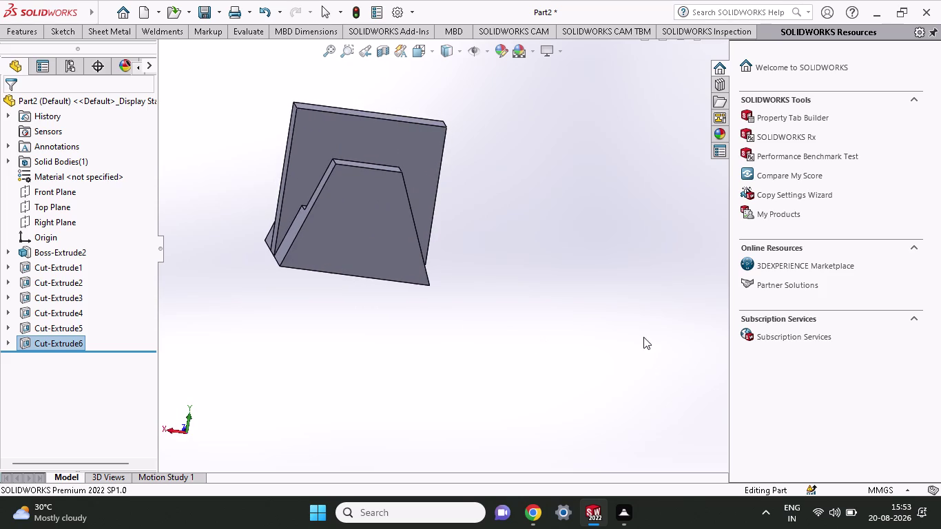
middle_drag(628, 334, 549, 351)
scroll(up, 3)
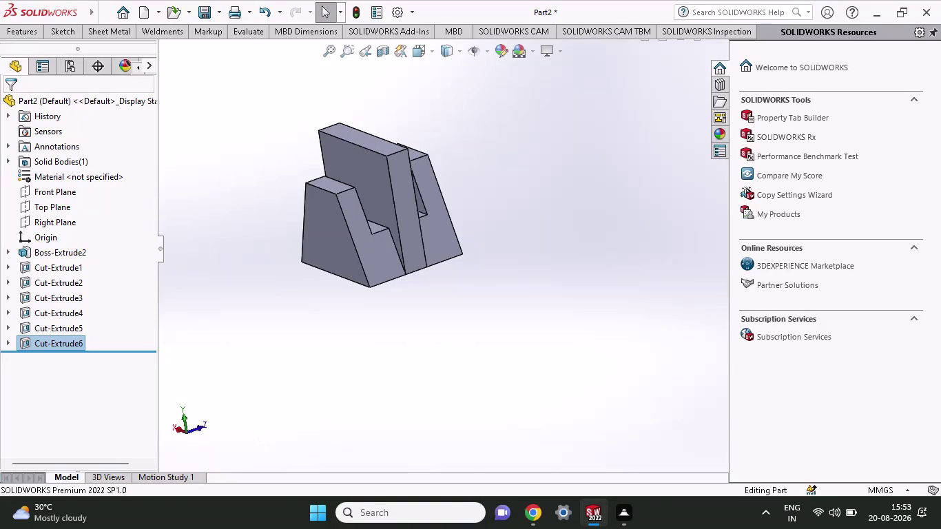
click(596, 514)
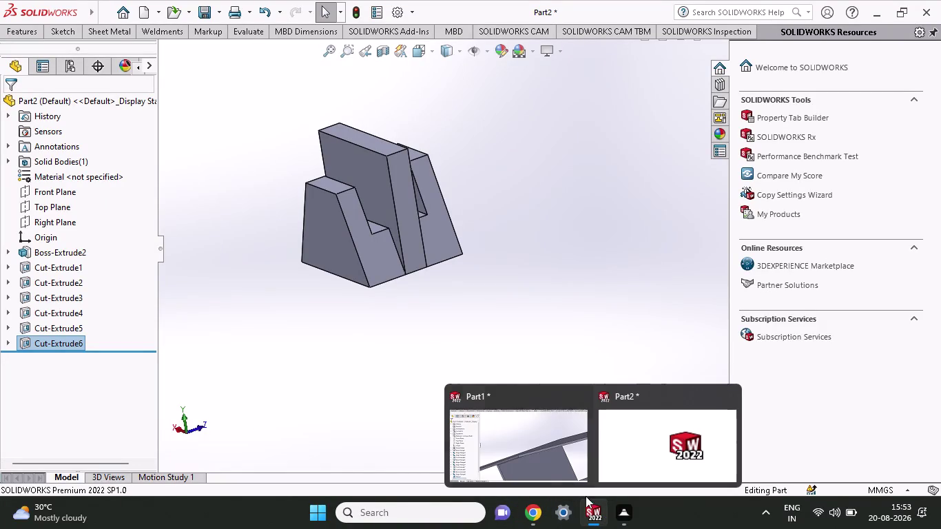
Switch to the sheet-metal Part1 document and orbit to view it.
click(552, 462)
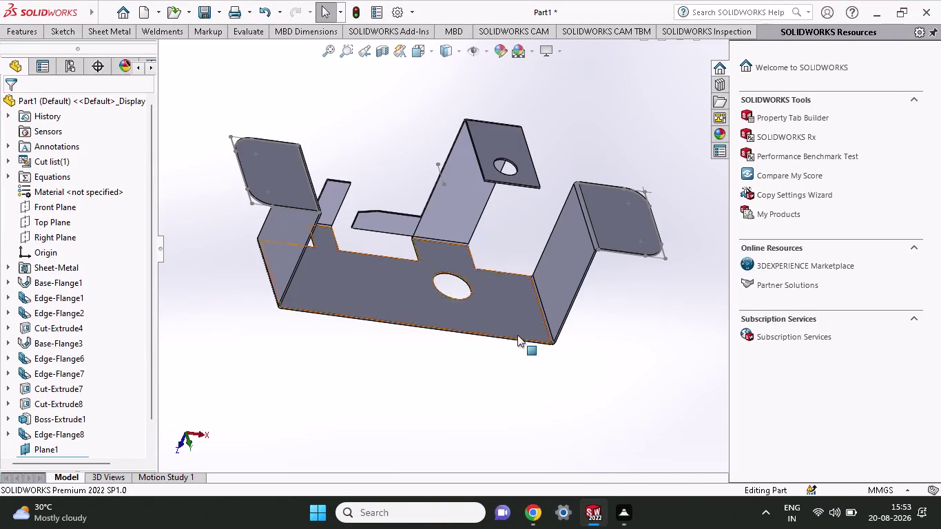
scroll(up, 3)
scroll(up, 3)
middle_drag(420, 208, 470, 336)
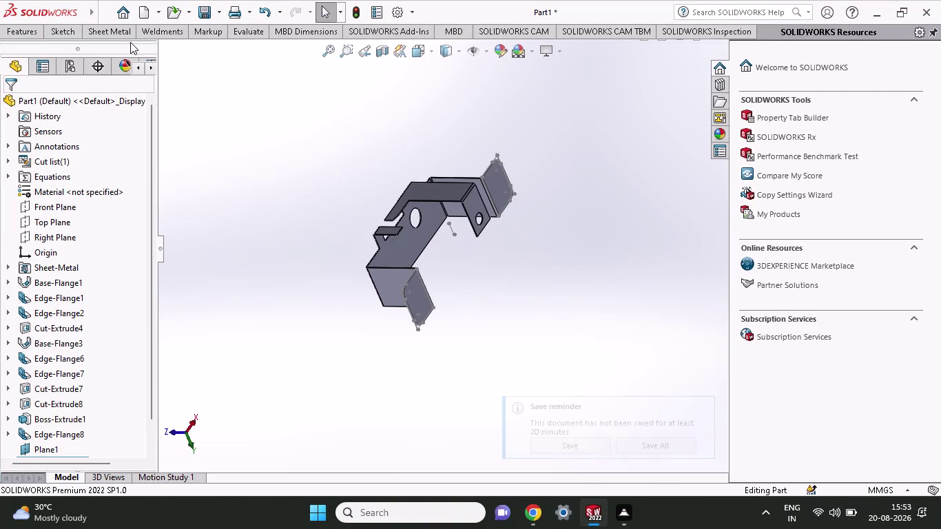
Bring up the Save As dialog for Part1.
click(213, 16)
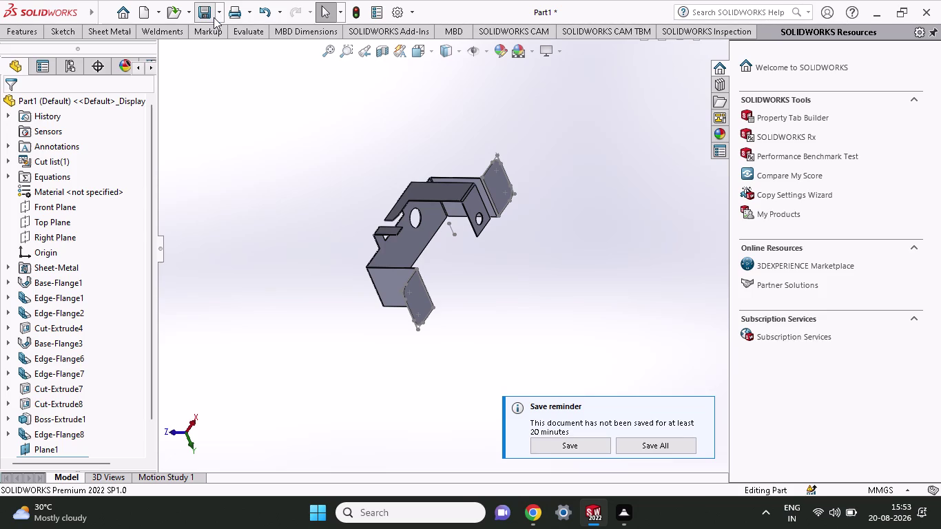
click(222, 10)
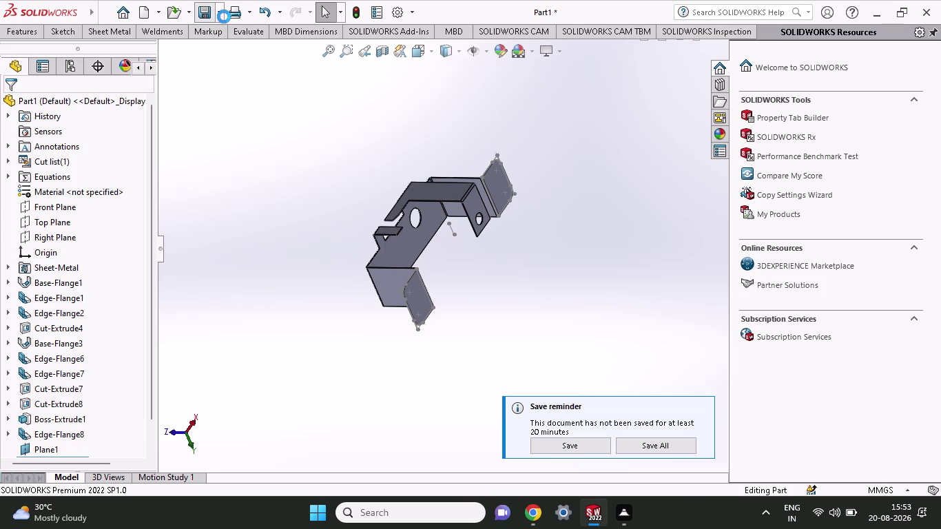
click(221, 16)
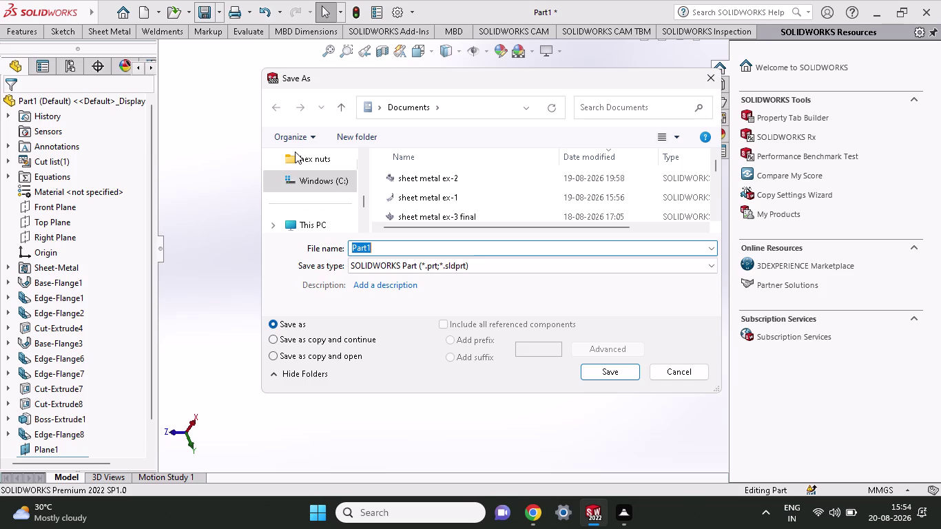
Clear the default file name and pick an existing sheet metal file name.
key(Delete)
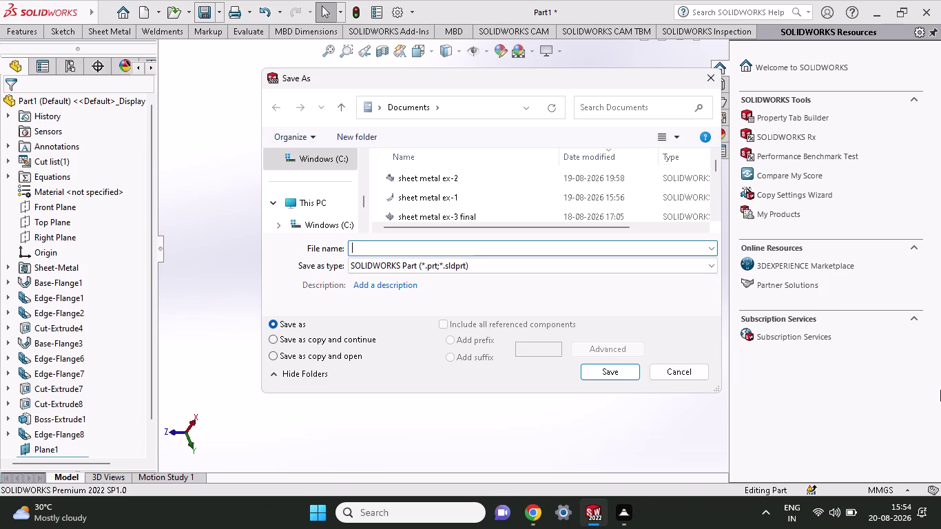
text(sh)
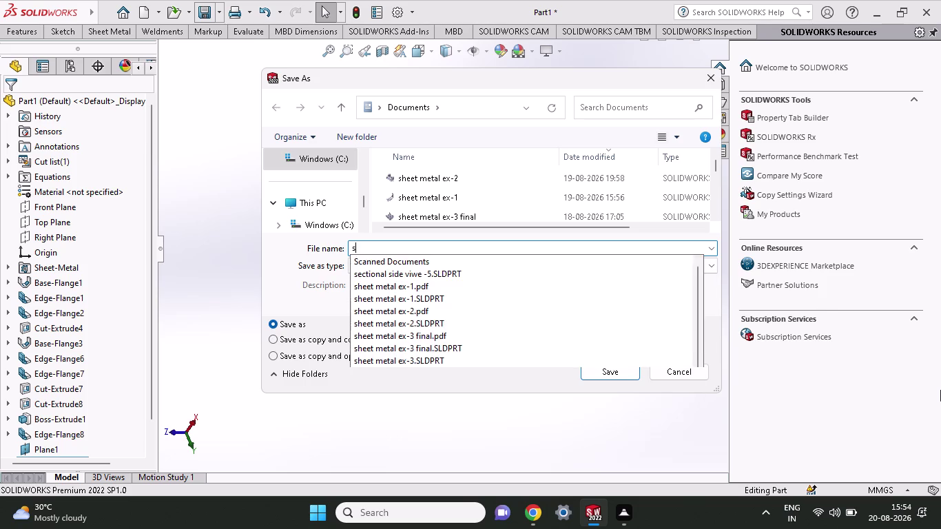
text(ee)
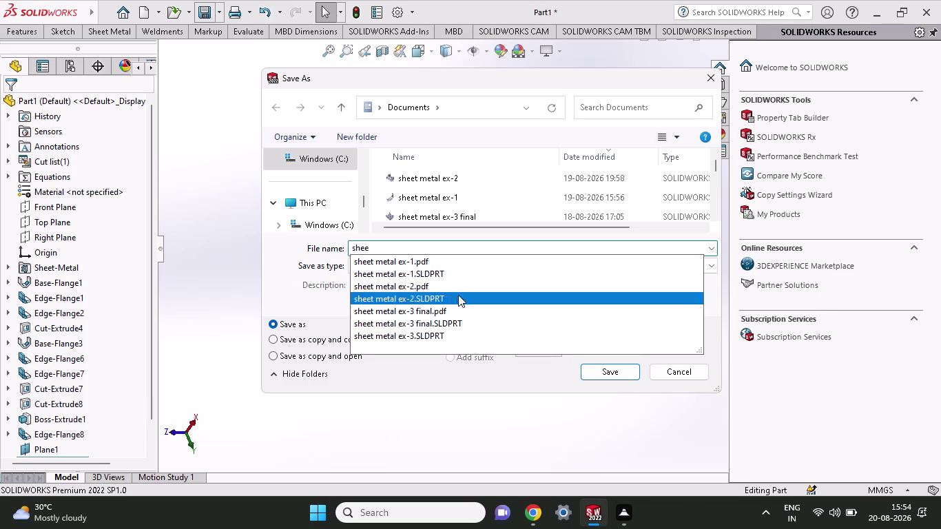
click(447, 337)
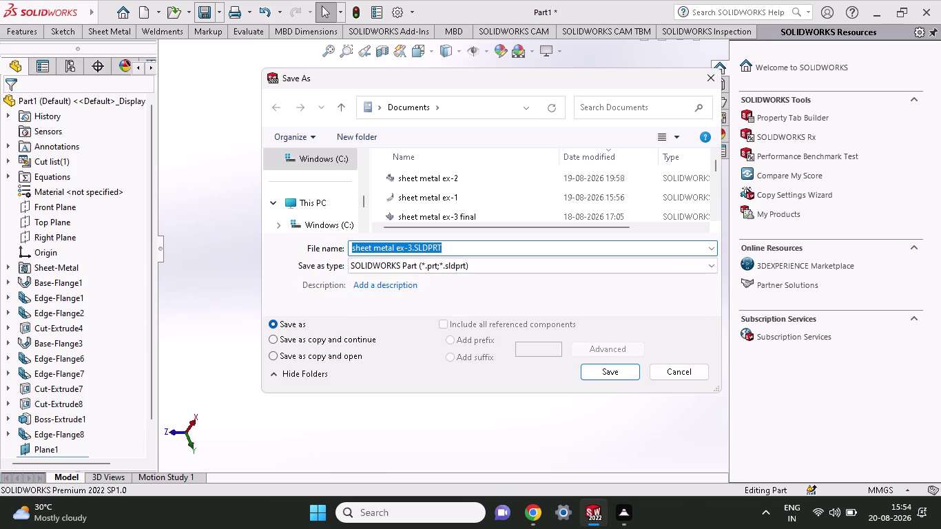
Edit the file name to 'sheet metal ex-4' and save the part.
click(463, 250)
key(BackSpace)
key(BackSpace)
key(BackSpace)
key(BackSpace)
key(BackSpace)
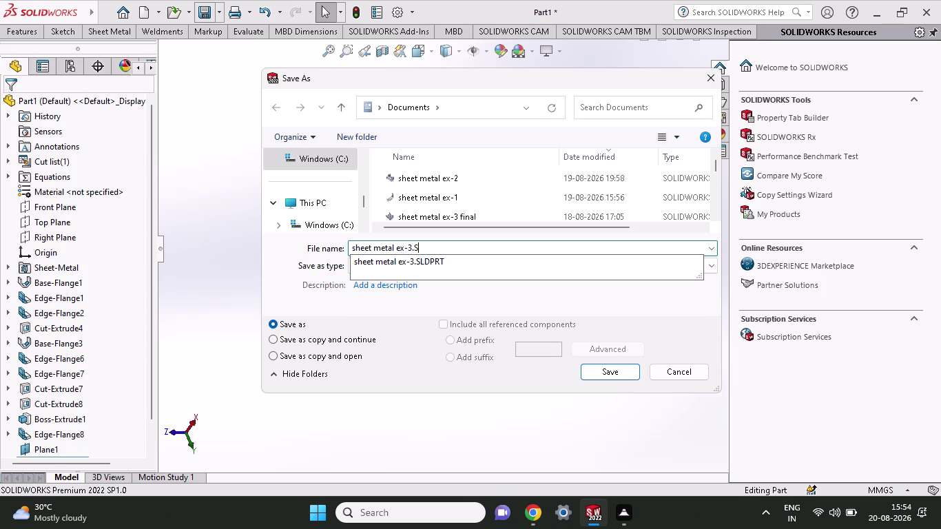
key(BackSpace)
key(BackSpace)
key(BackSpace)
key(4)
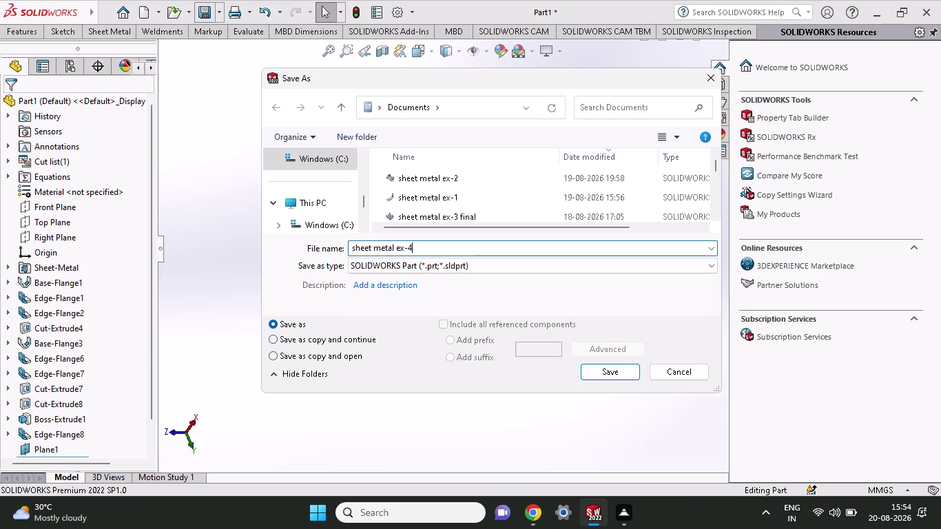
click(615, 376)
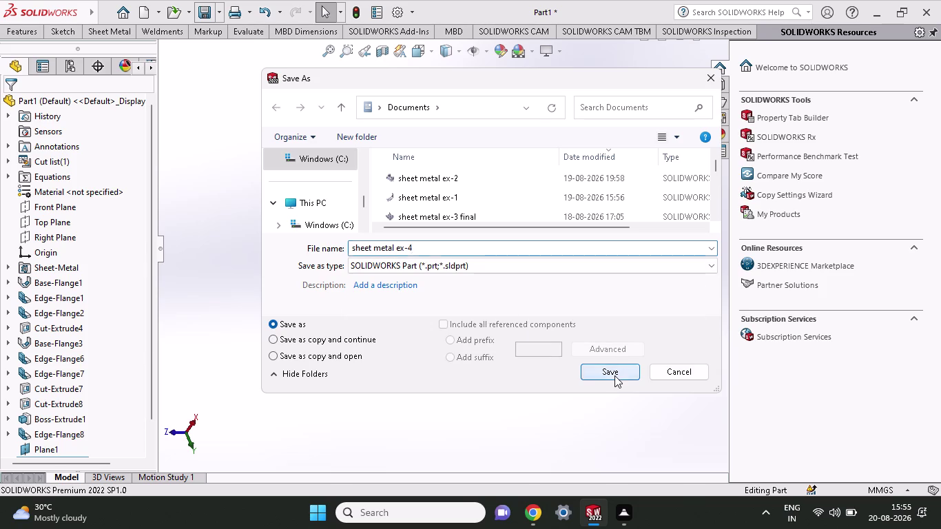